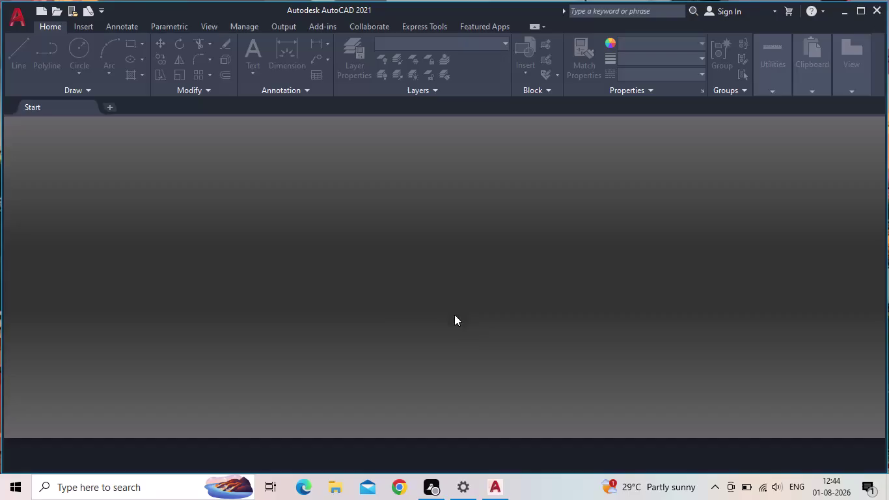
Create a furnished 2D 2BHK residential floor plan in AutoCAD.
Maximize AutoCAD 2021 and start a new blank drawing, Drawing1, from the Start tab.
click(860, 10)
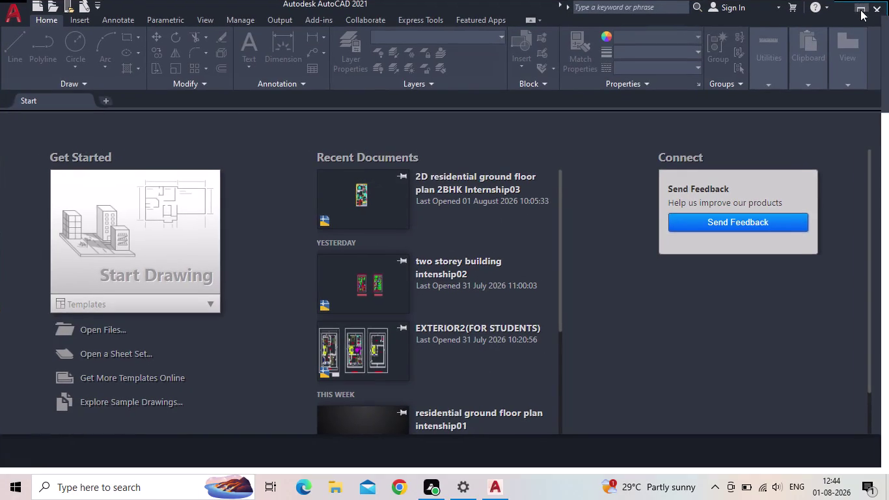
click(145, 238)
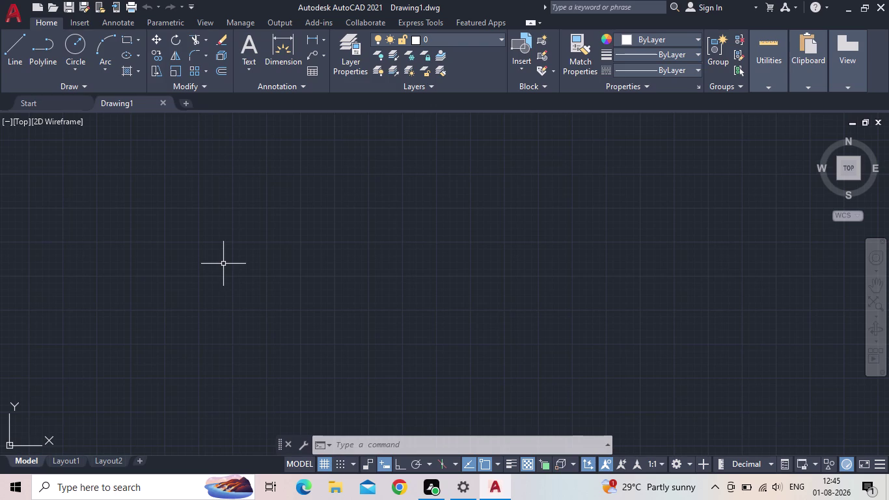
With UN, set Engineering length units at 0'-0.00" precision and confirm.
text(un)
key(Return)
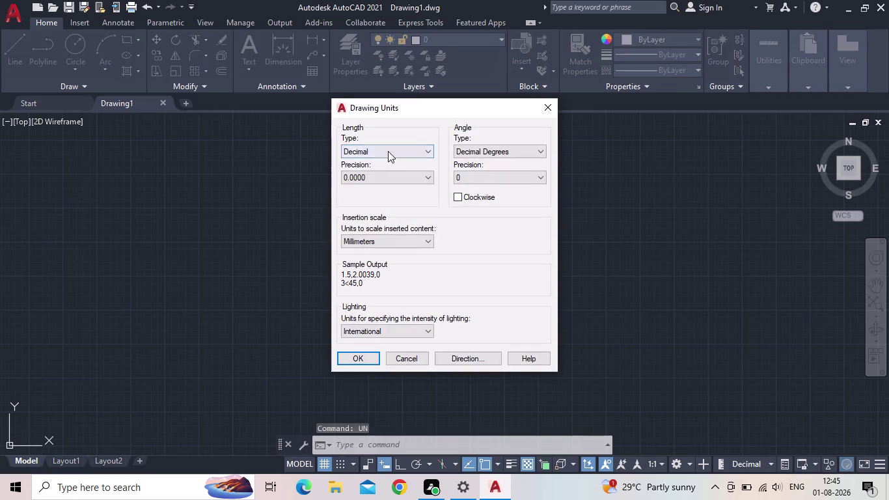
click(388, 151)
click(384, 179)
click(383, 179)
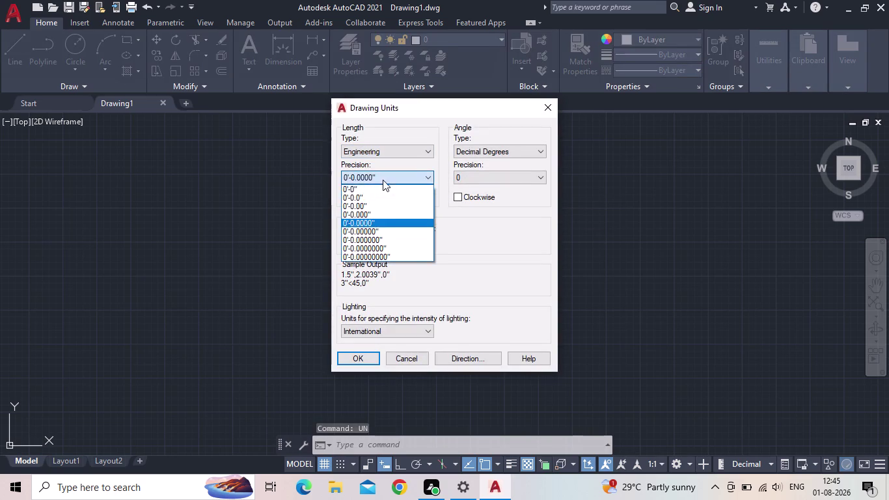
click(368, 205)
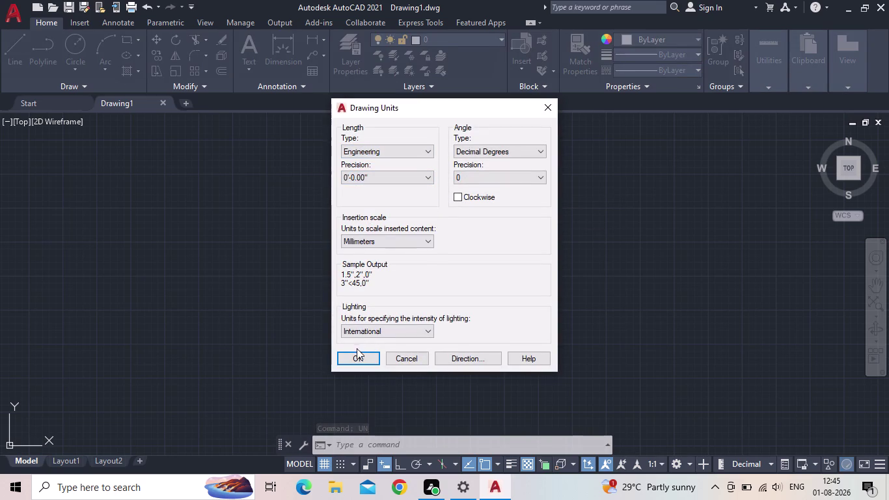
click(384, 246)
click(363, 262)
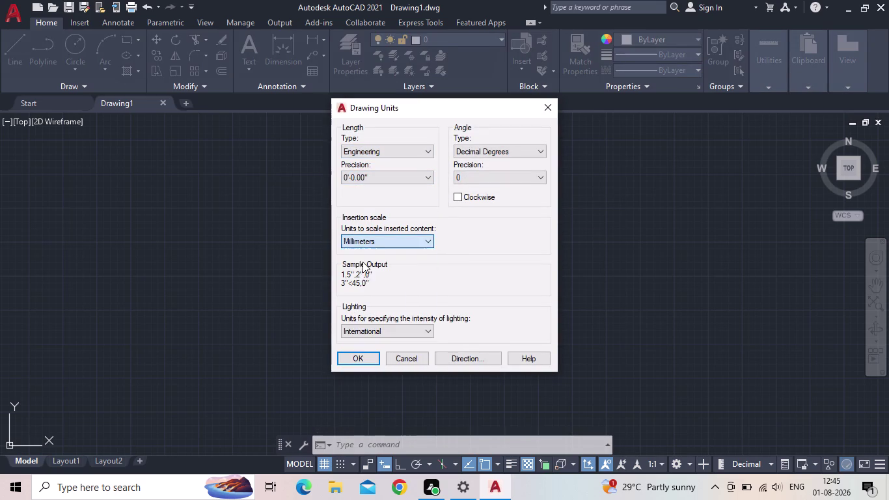
click(354, 359)
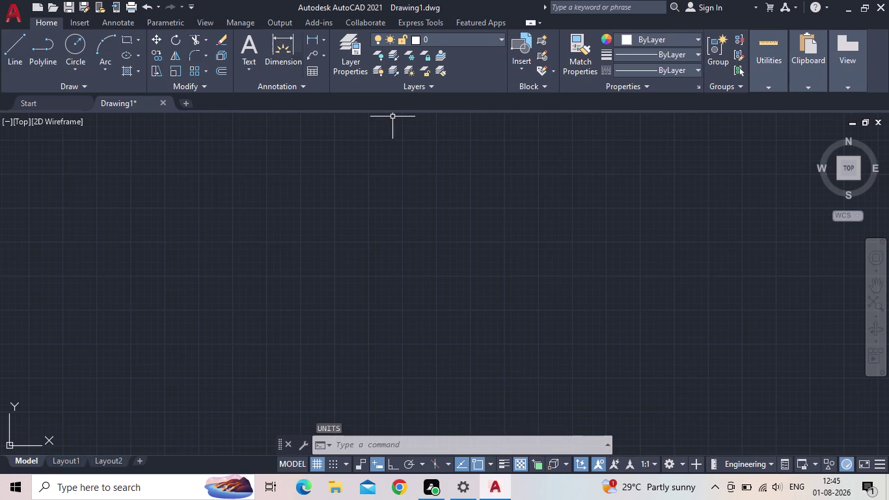
Give ISO-25 Engineering primary units at 0'-0.00" precision, then close the style manager.
key(d)
key(Return)
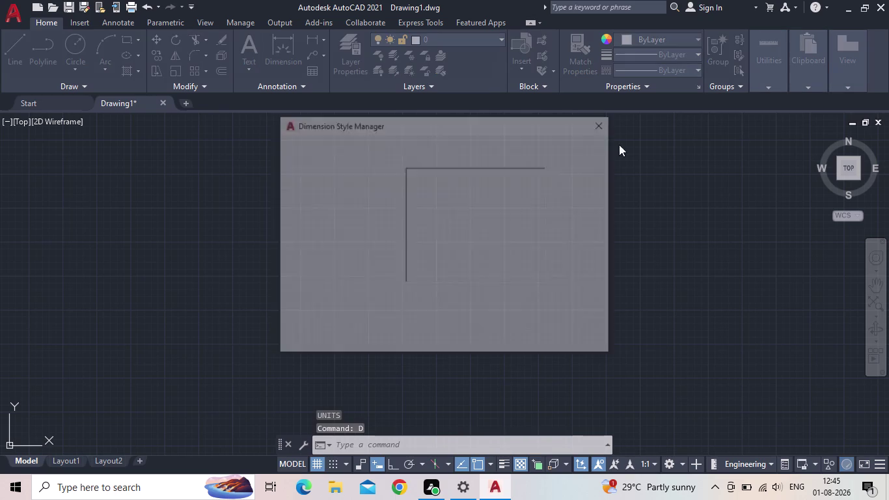
click(581, 218)
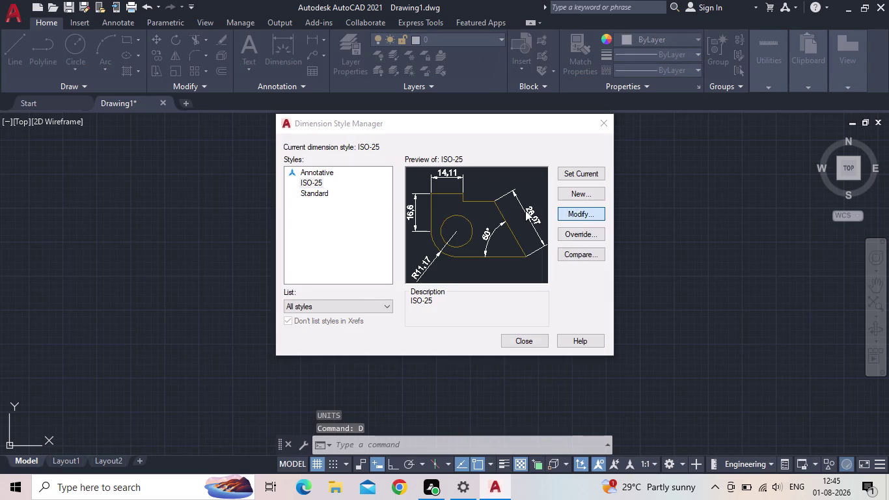
click(438, 98)
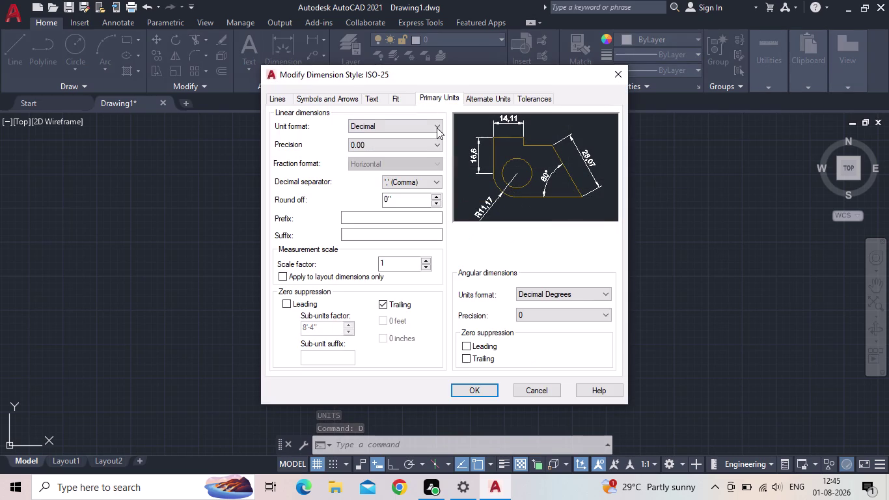
click(423, 125)
click(394, 152)
click(369, 142)
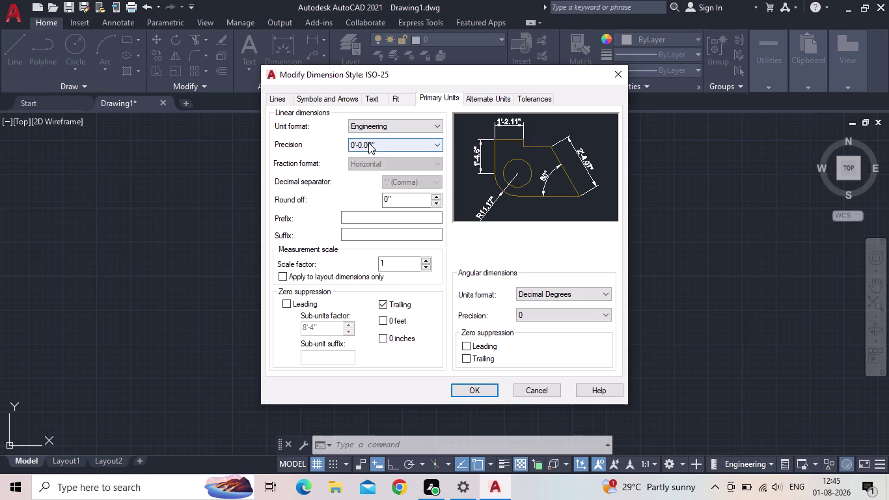
click(372, 173)
click(476, 387)
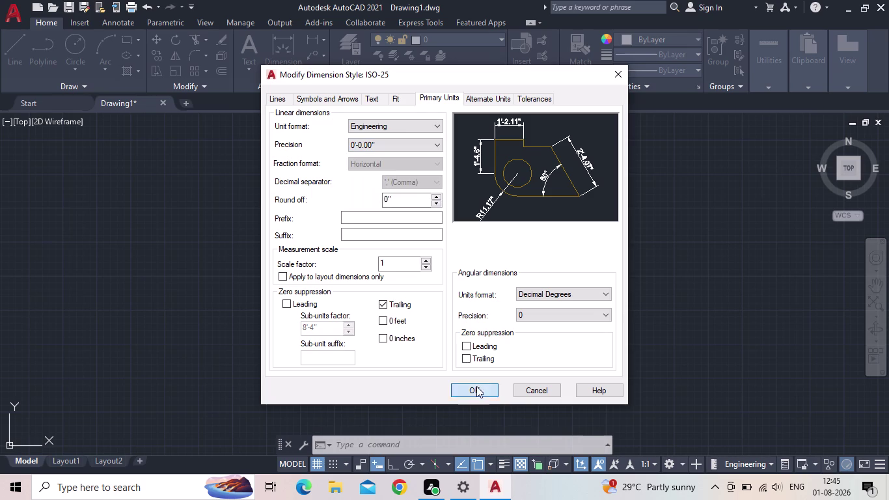
click(576, 173)
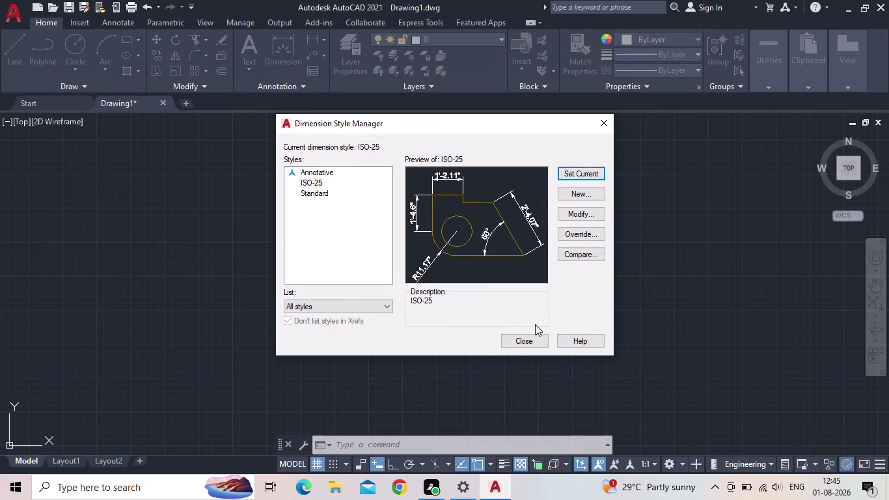
click(519, 347)
scroll(down, 3)
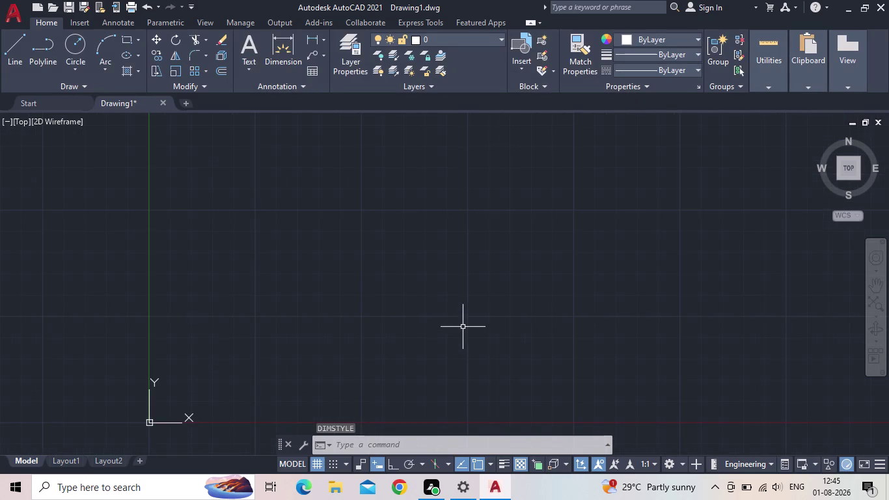
Pan the view and switch Ortho mode on from the status bar.
middle_drag(460, 326, 430, 333)
middle_drag(434, 305, 395, 322)
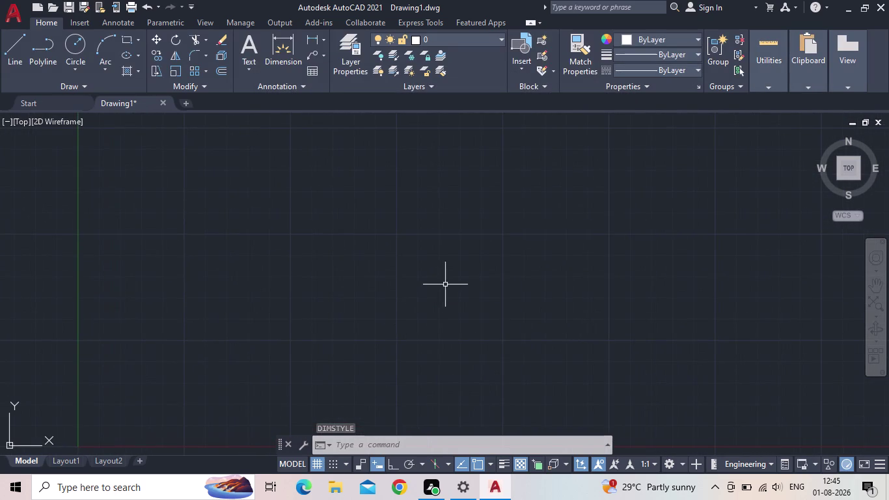
click(389, 464)
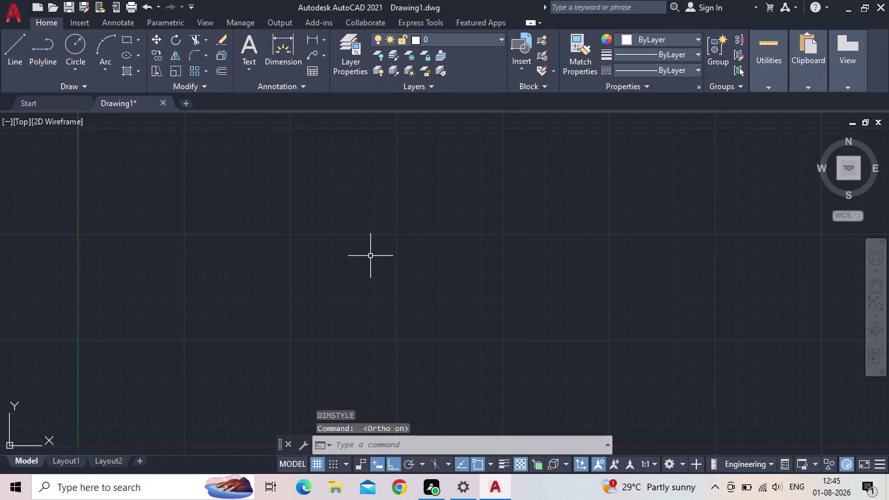
scroll(down, 3)
middle_drag(373, 242, 262, 285)
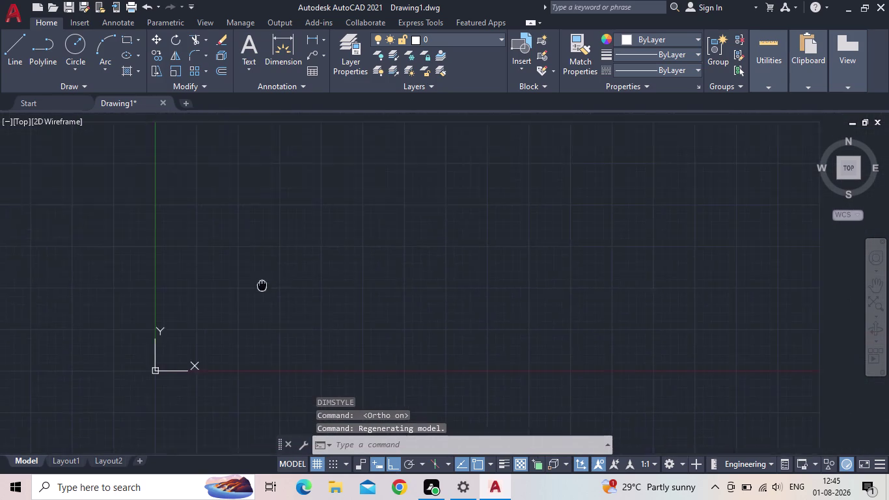
middle_drag(263, 286, 207, 286)
middle_drag(355, 227, 350, 239)
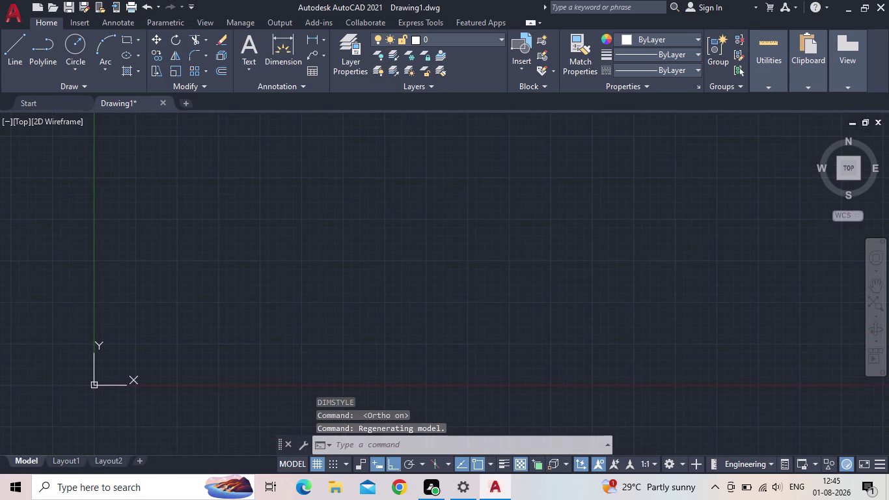
click(18, 20)
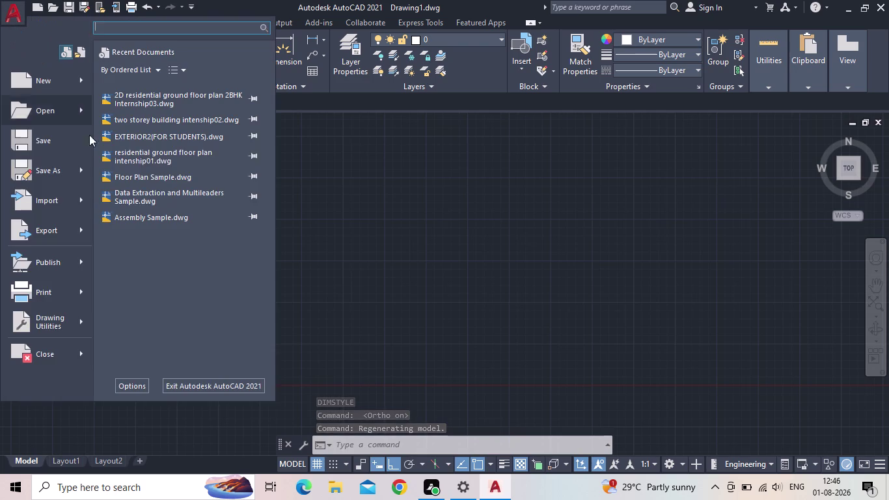
Save As into the INTENSHIP CAD DESK folder, selecting the existing file name.
click(74, 175)
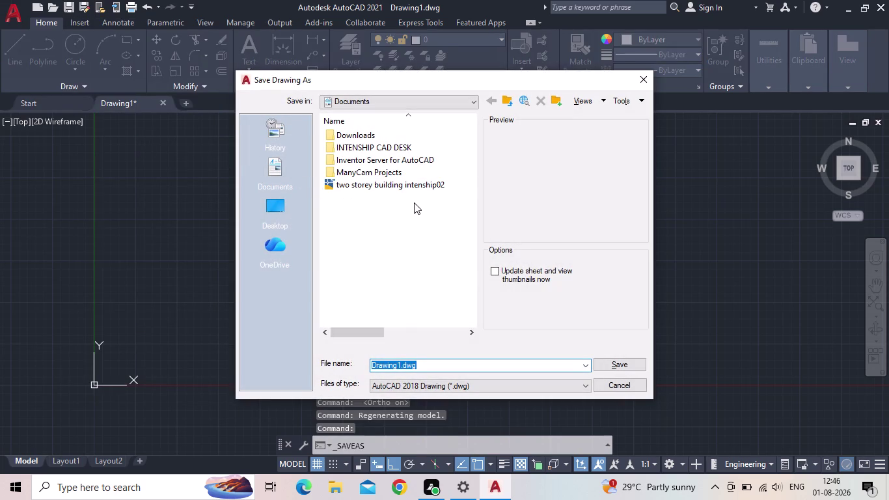
double_click(379, 148)
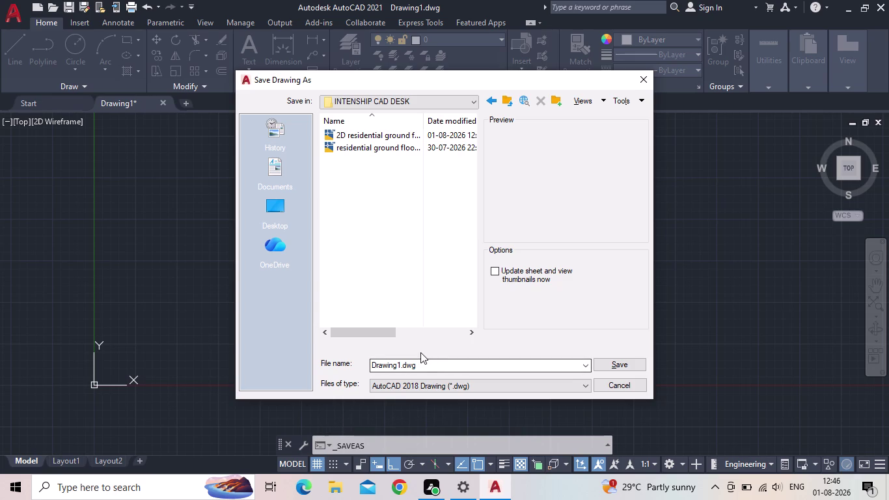
click(435, 367)
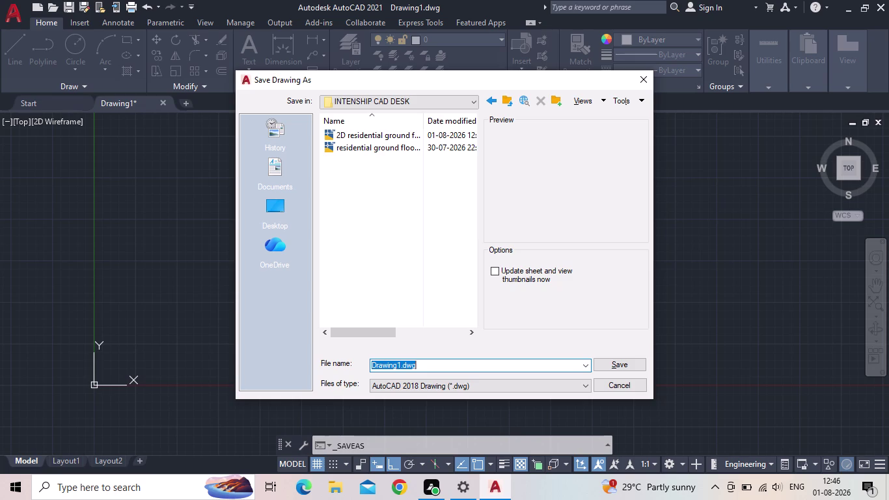
Name the file 25'x35' 2bhk house floor plan internship 04 and save it.
text(25')
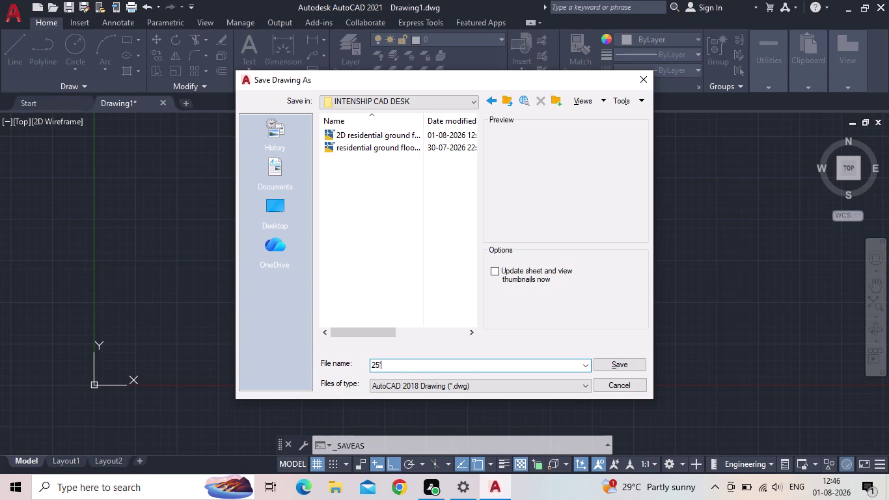
text(x35)
key(apostrophe)
key(space)
text(2b)
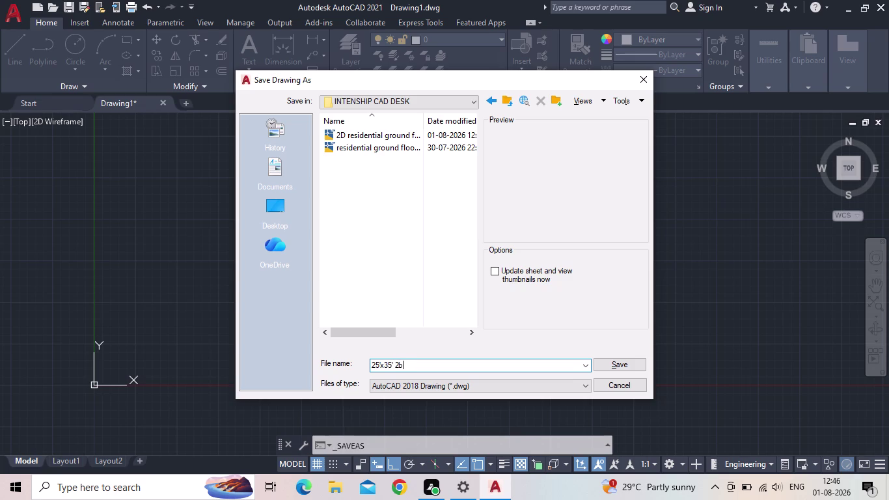
text(hk)
key(space)
text(hoi)
key(BackSpace)
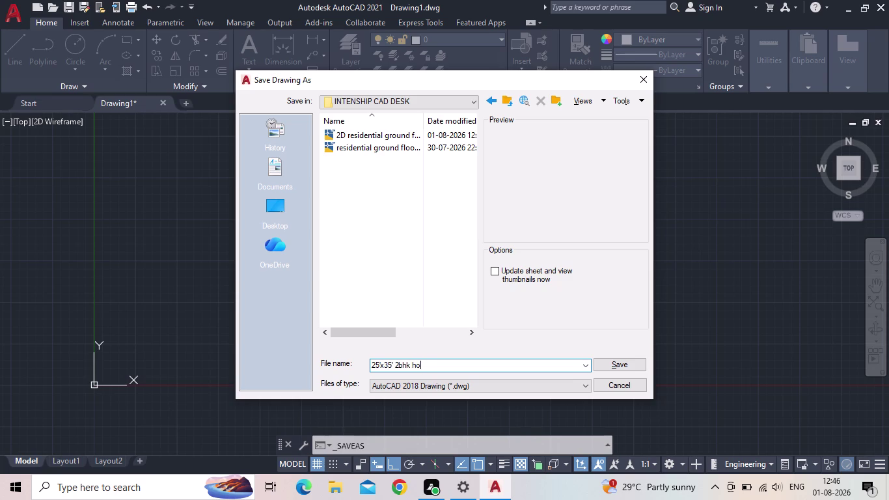
text(use fl)
text(oor pl)
text(an in)
text(ternshi)
text(p)
key(space)
text(04)
click(631, 360)
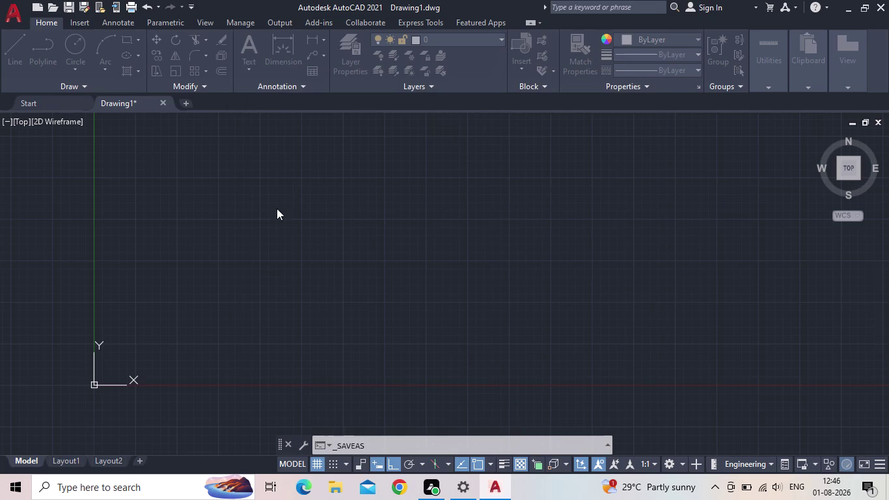
middle_drag(419, 223, 365, 240)
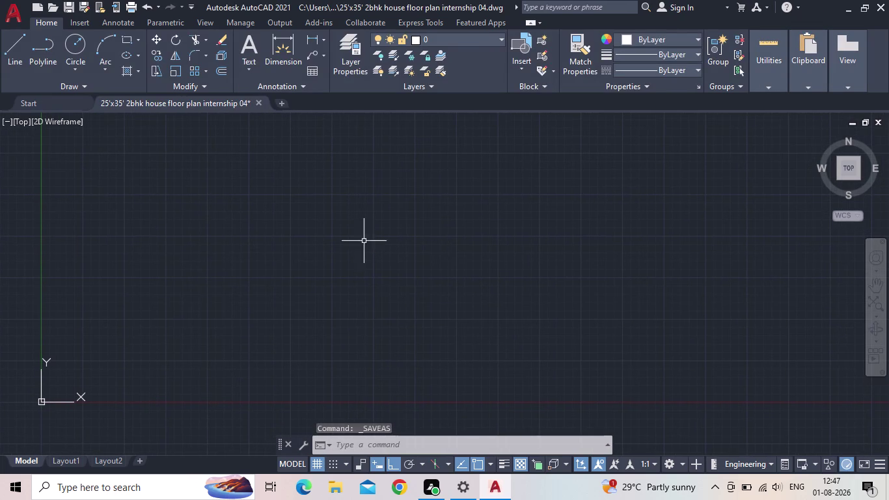
Place a vertical construction line with XL and the Vertical option.
scroll(down, 3)
middle_drag(326, 245, 318, 268)
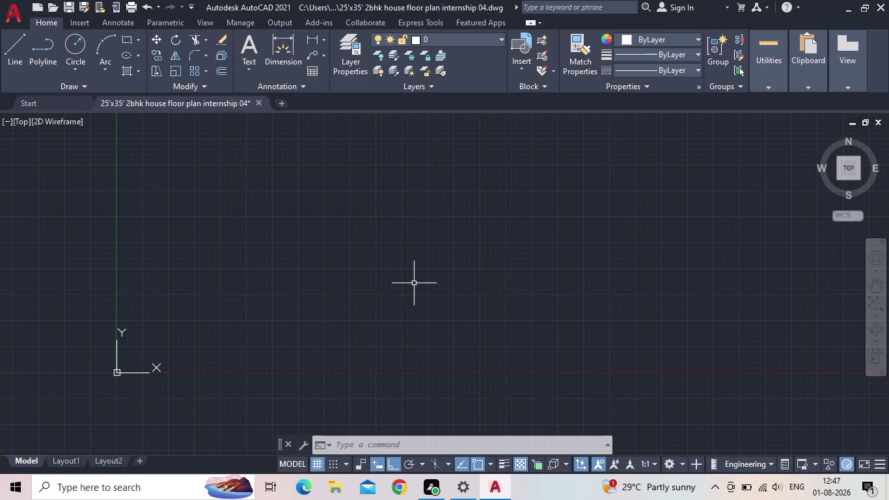
key(x)
key(l)
key(Return)
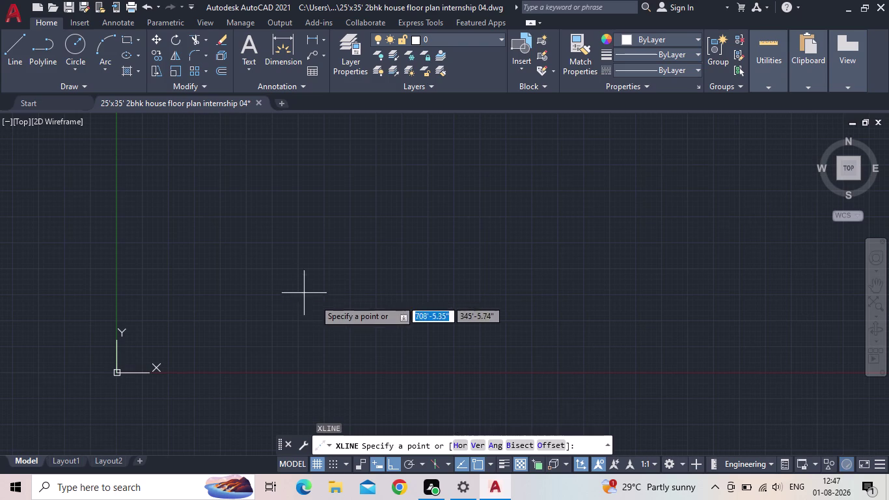
click(473, 444)
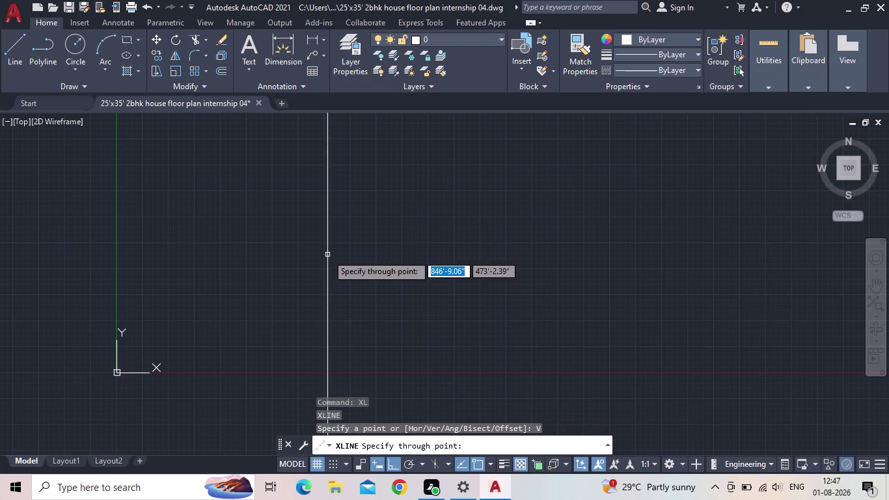
click(321, 246)
Pan and zoom around the new line, then end the construction line command.
middle_drag(373, 254, 299, 271)
scroll(down, 3)
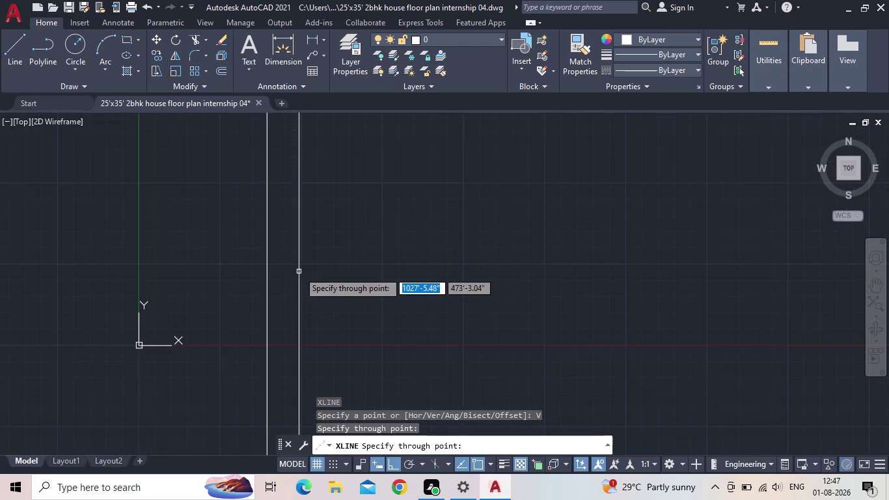
scroll(up, 3)
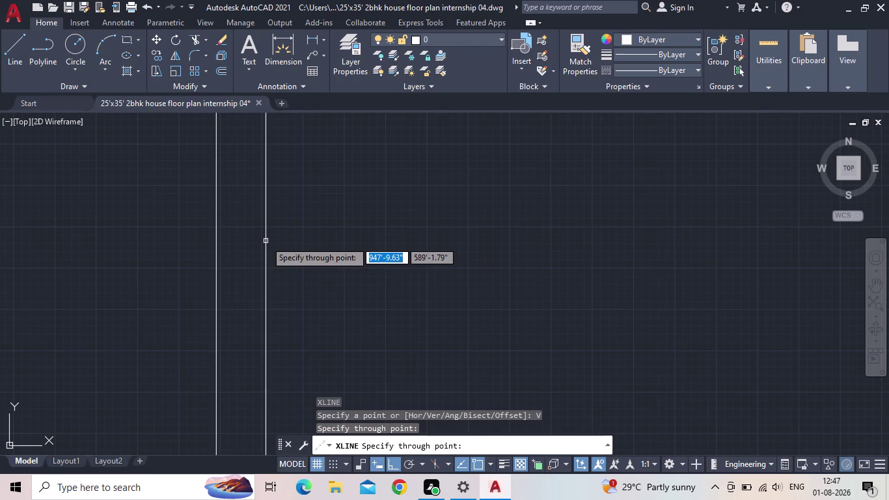
middle_drag(270, 249, 286, 270)
scroll(down, 3)
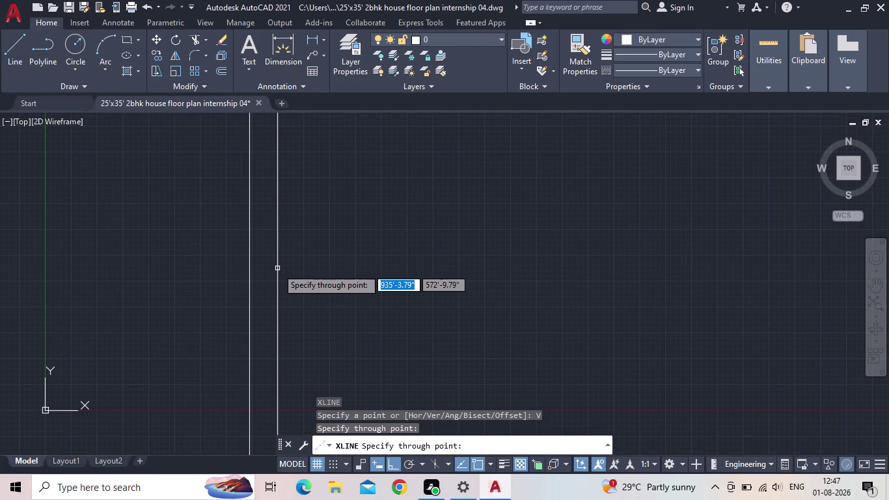
key(Escape)
scroll(up, 3)
middle_drag(241, 217, 239, 245)
scroll(up, 3)
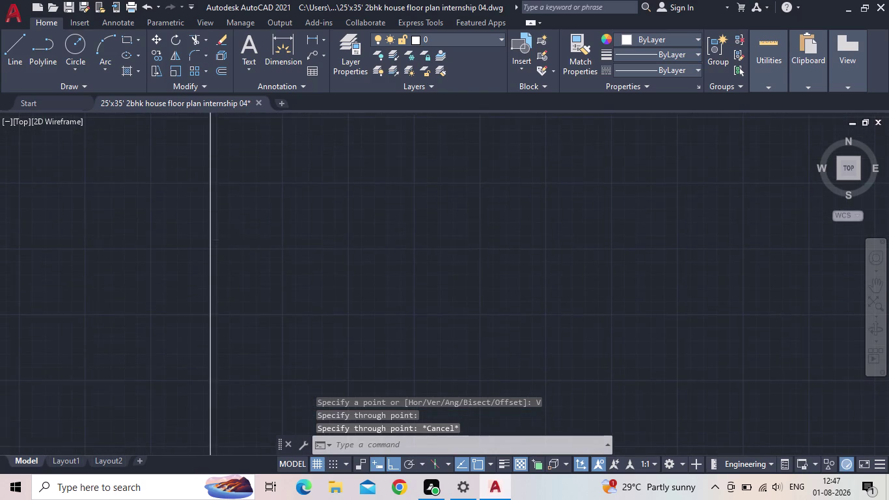
scroll(up, 3)
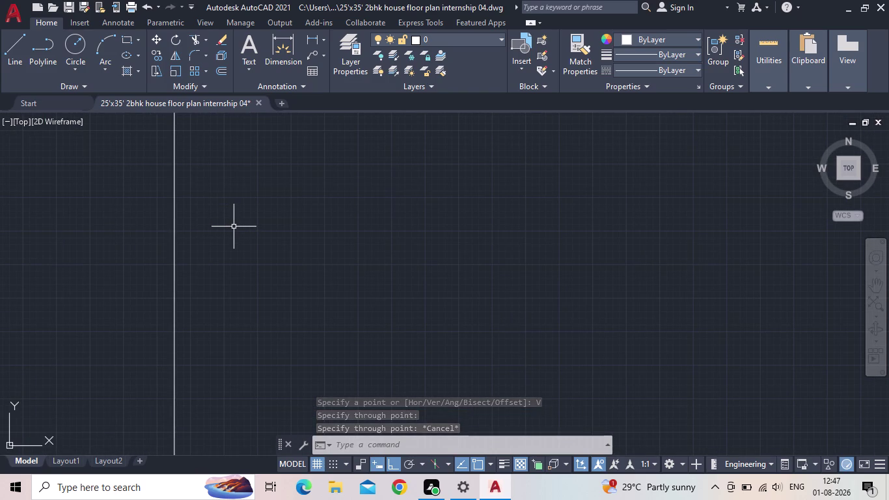
scroll(down, 3)
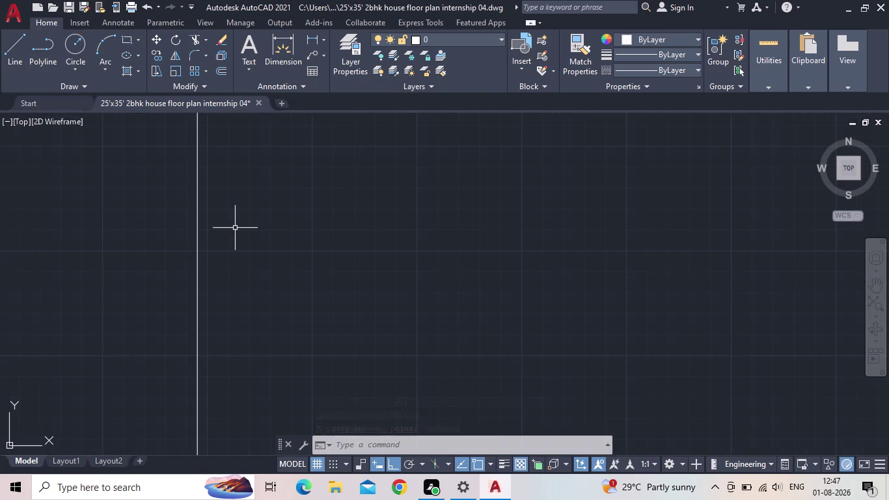
Offset the vertical construction line 9" to the right.
key(o)
key(Return)
text(9)
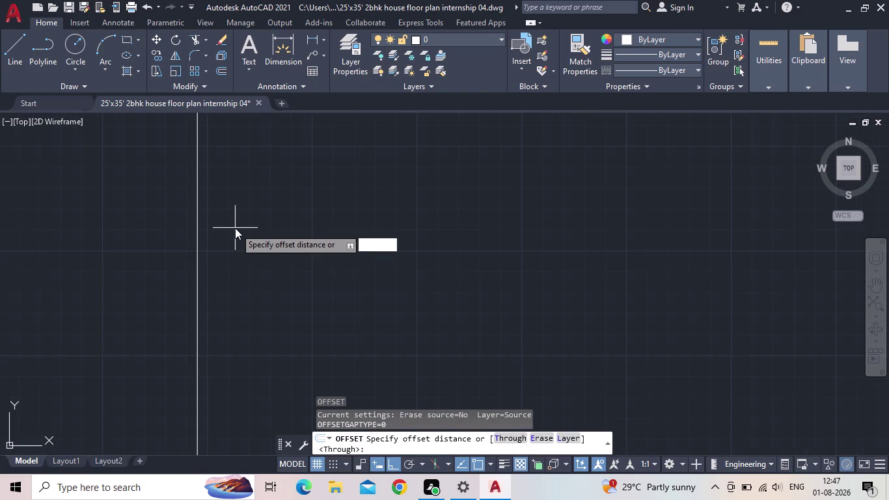
text(")
key(Return)
drag(197, 219, 203, 221)
click(259, 220)
scroll(up, 3)
scroll(up, 3)
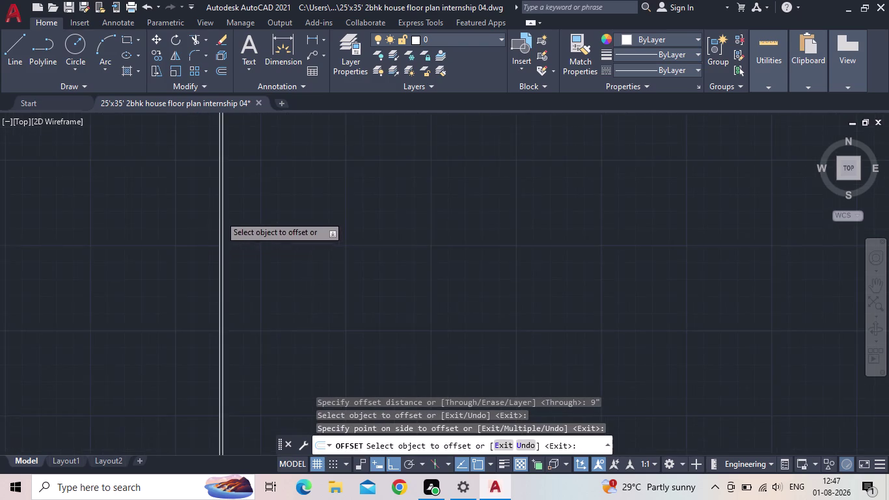
scroll(up, 3)
key(Escape)
Place a horizontal construction line with XL and the H option.
middle_drag(262, 202, 243, 211)
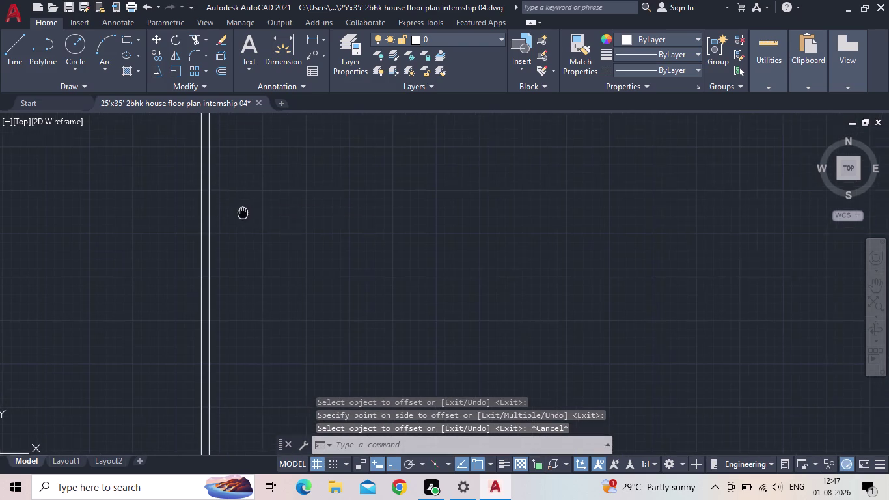
middle_drag(243, 211, 213, 218)
scroll(down, 3)
middle_drag(214, 235, 153, 230)
text(x)
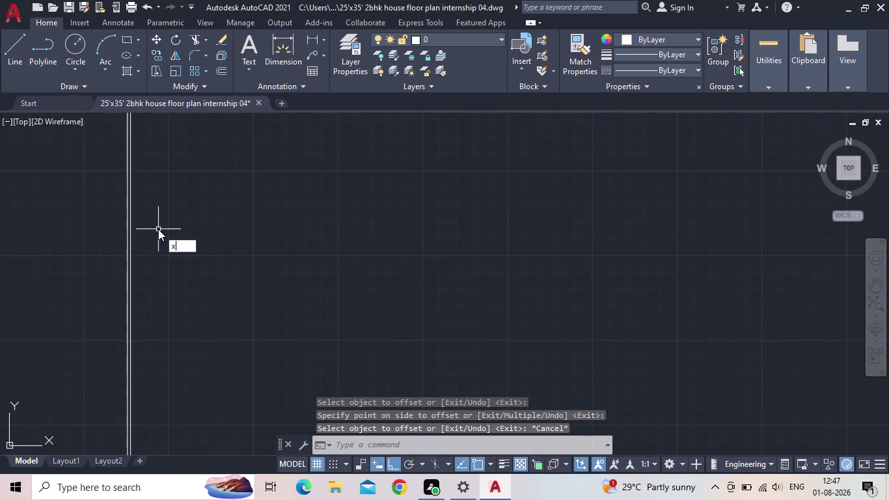
text(l)
key(Return)
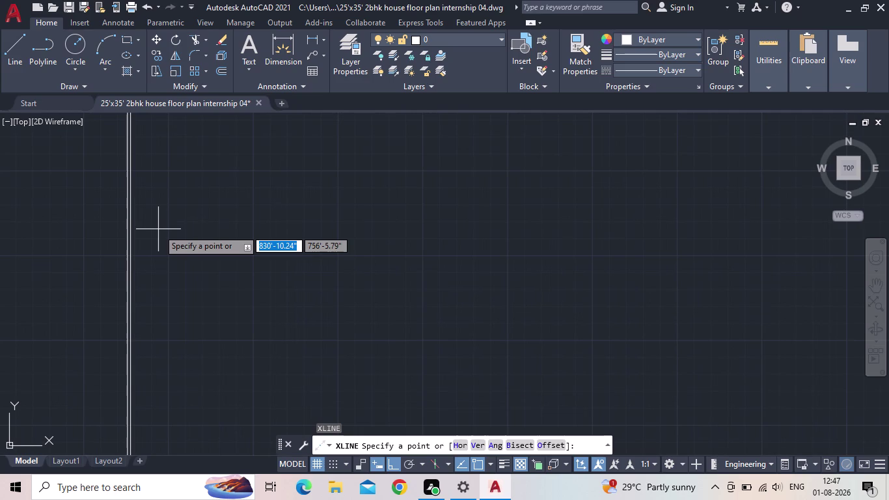
text(h)
key(space)
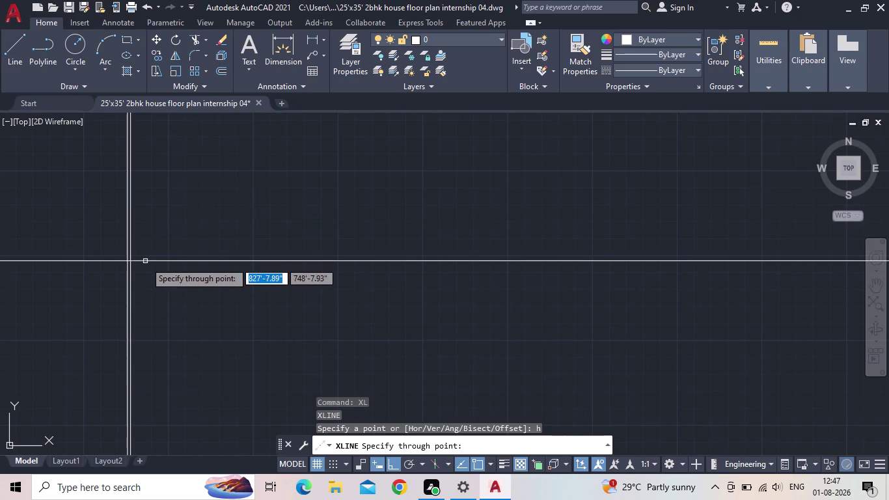
click(160, 343)
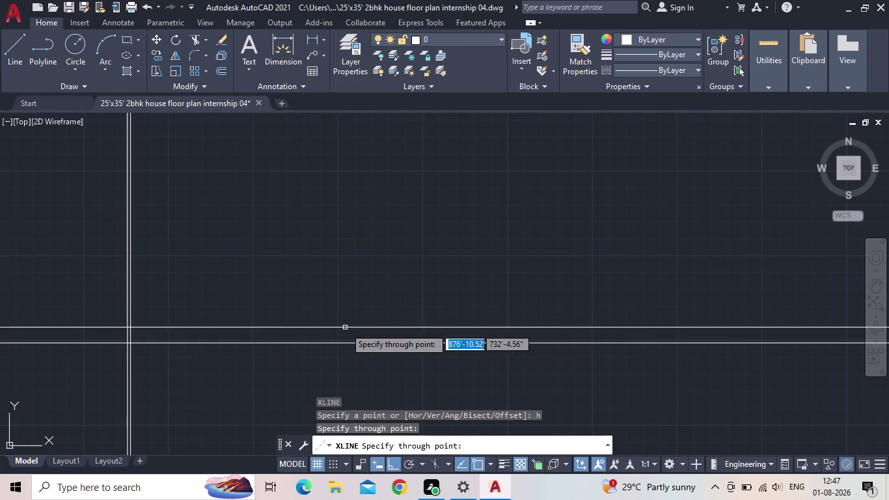
key(Escape)
Offset the horizontal construction line 9" to form its double line.
key(o)
key(Return)
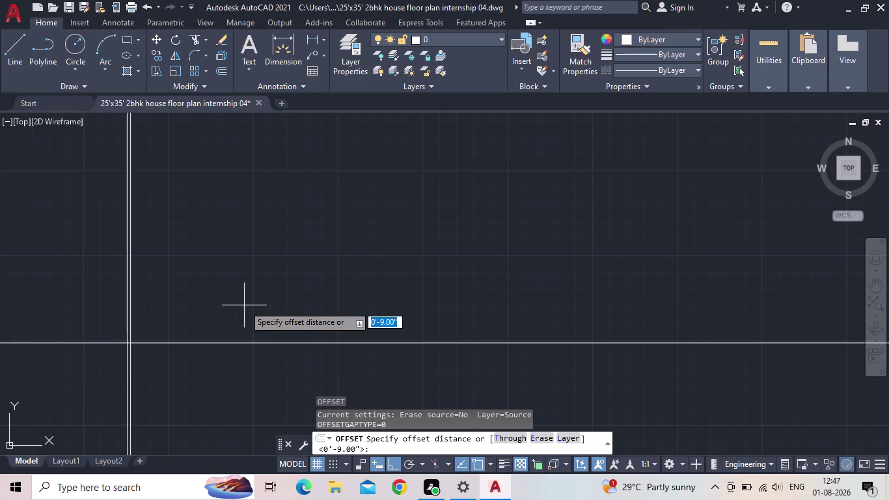
key(9)
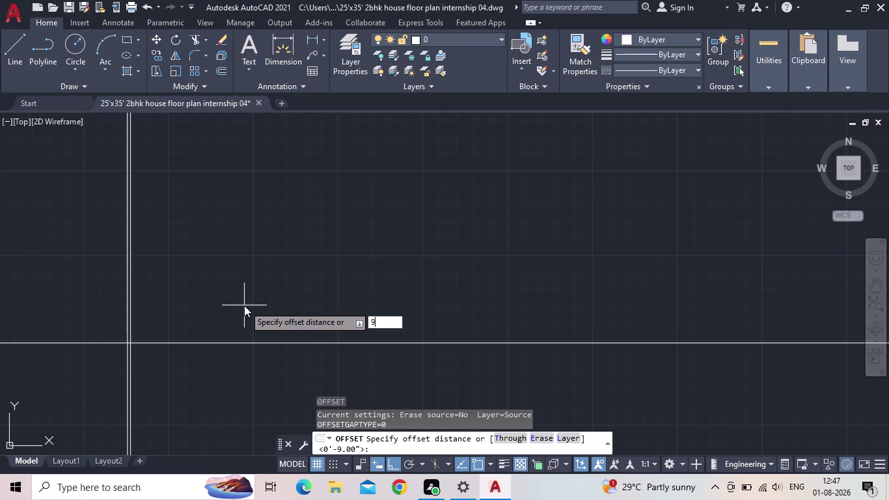
key(shift+quotedbl)
key(Return)
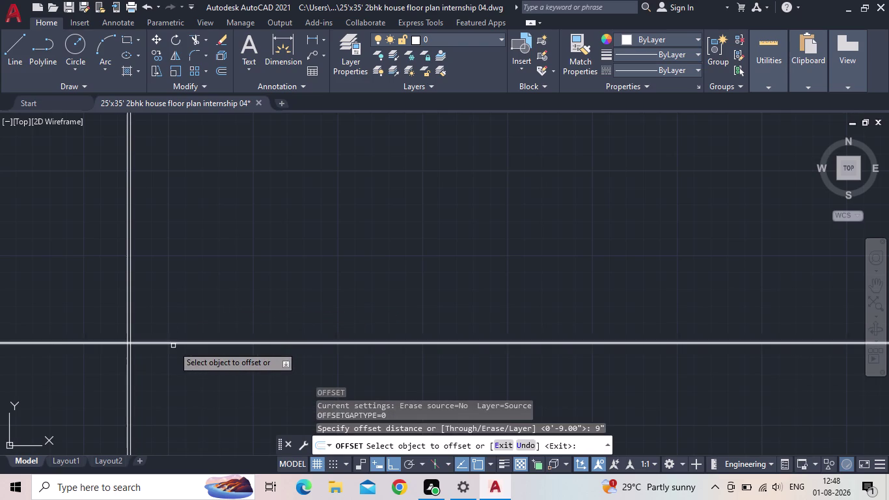
click(175, 343)
click(194, 292)
key(Escape)
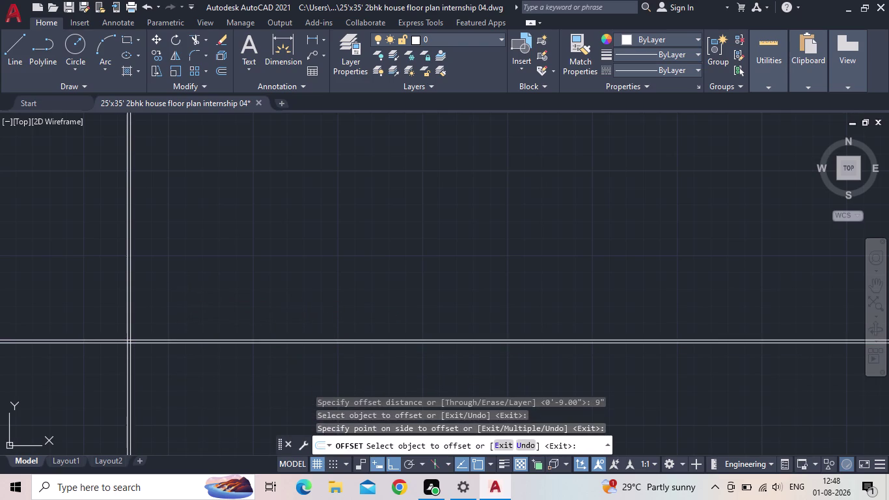
Start the TRIM command to clean up the corner.
key(t)
text(r)
key(space)
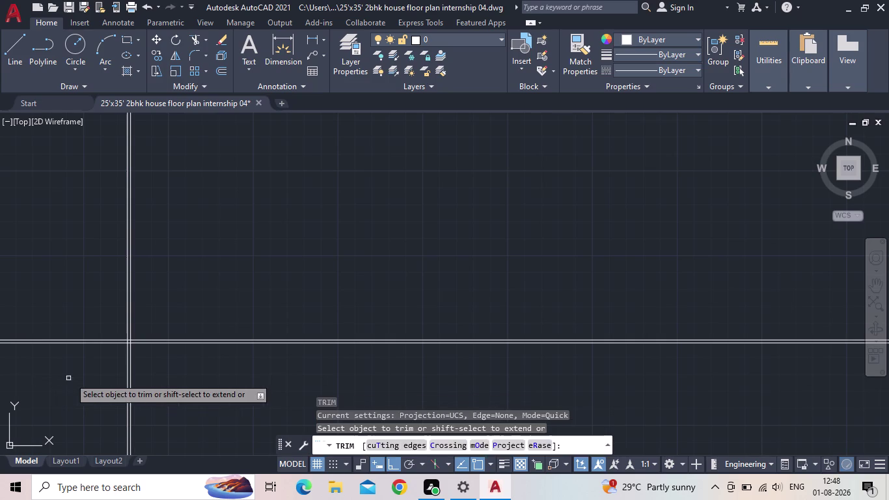
Fence-trim the overhanging line ends so the double lines meet in a clean corner.
click(76, 376)
click(69, 316)
click(101, 362)
click(178, 379)
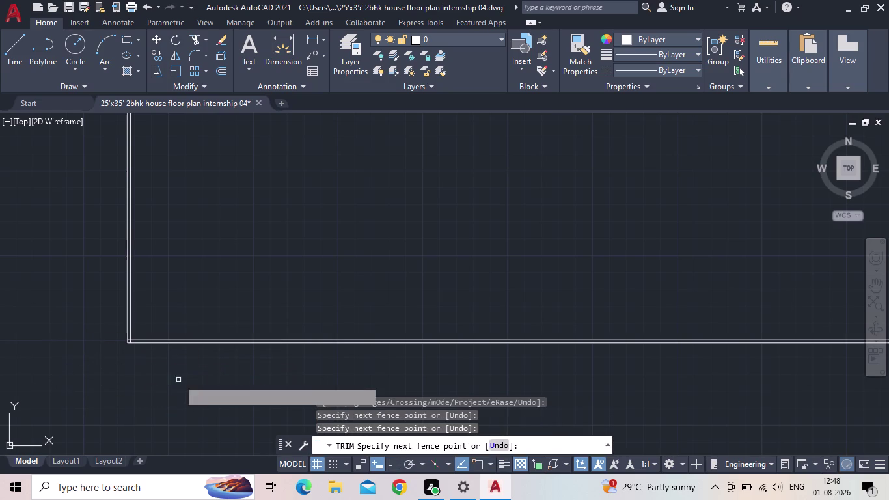
scroll(down, 3)
key(Escape)
Pan and zoom to review the trimmed corner, then start OFFSET again.
middle_drag(164, 387, 115, 405)
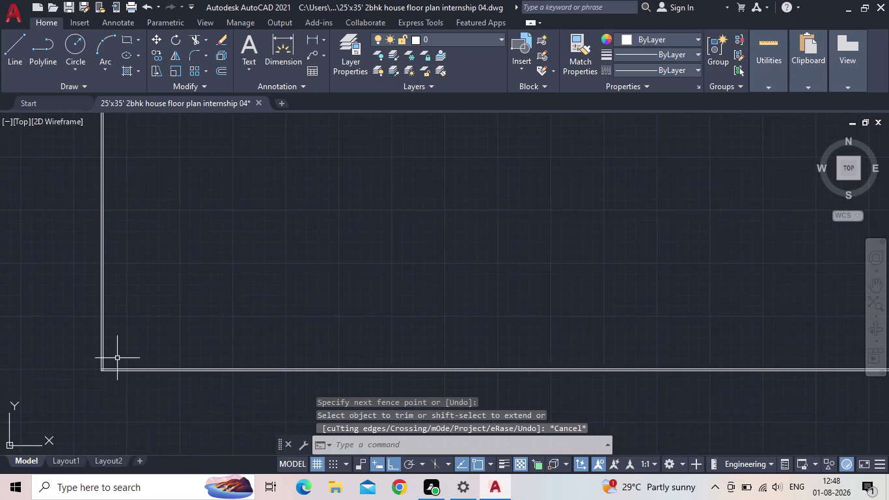
scroll(up, 3)
scroll(up, 3)
scroll(up, 3)
middle_drag(171, 346, 208, 265)
scroll(down, 3)
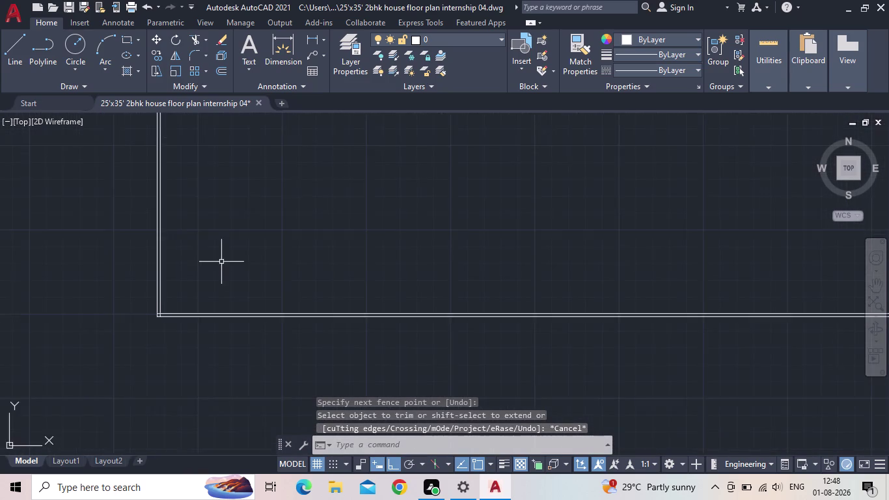
middle_drag(221, 262, 178, 309)
middle_drag(300, 294, 321, 323)
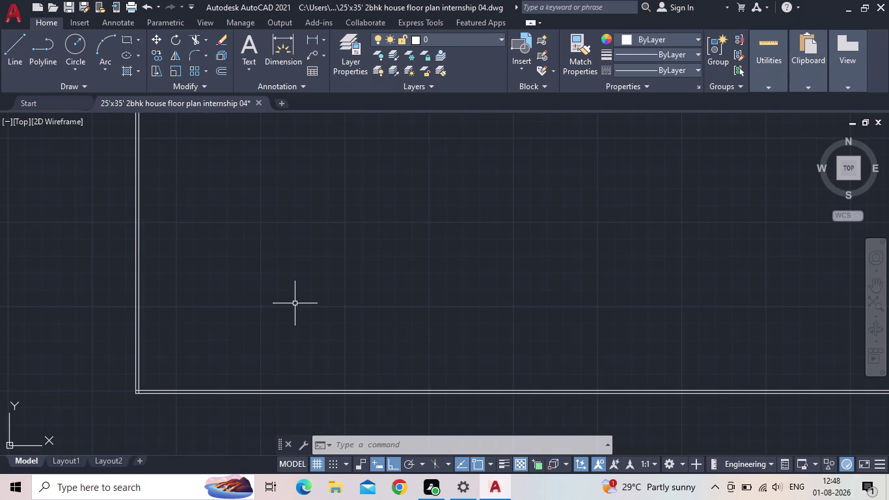
middle_drag(293, 302, 236, 353)
scroll(up, 3)
scroll(down, 3)
scroll(down, 3)
middle_drag(161, 256, 179, 381)
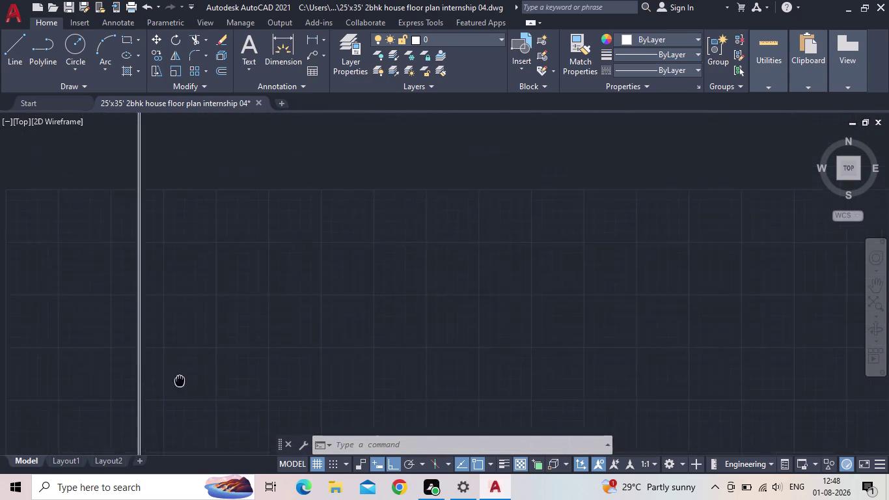
scroll(down, 3)
scroll(up, 3)
middle_drag(177, 314, 159, 207)
scroll(down, 3)
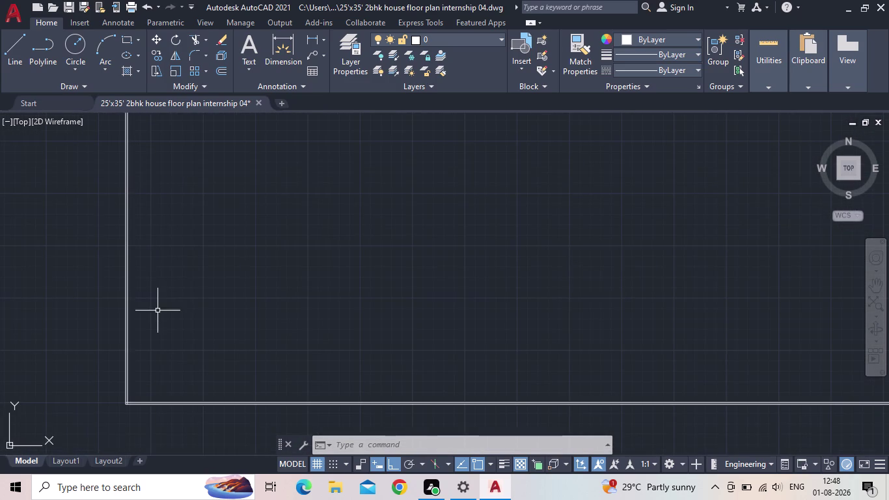
scroll(up, 3)
key(o)
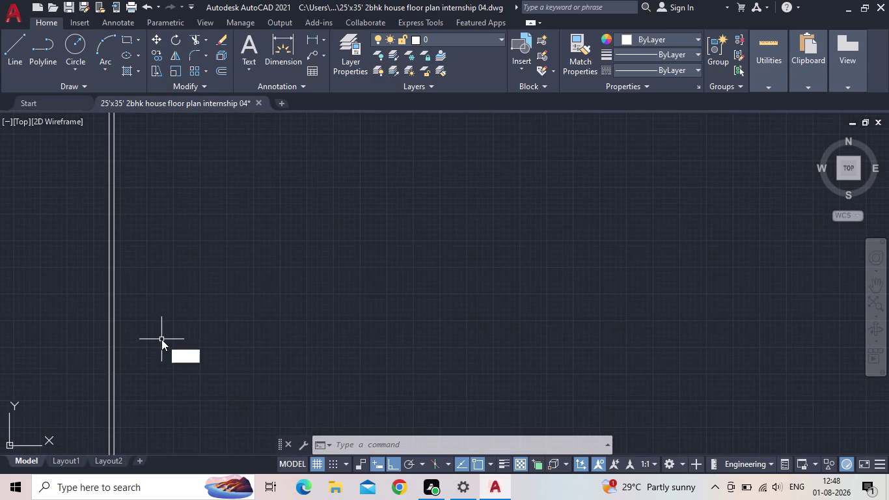
key(Return)
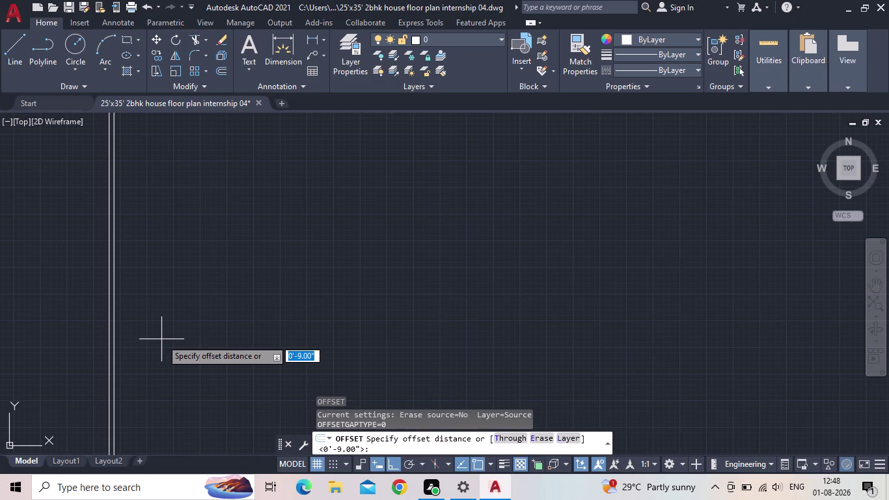
Offset the left wall line 25 feet to the right to form the right wall.
text(25)
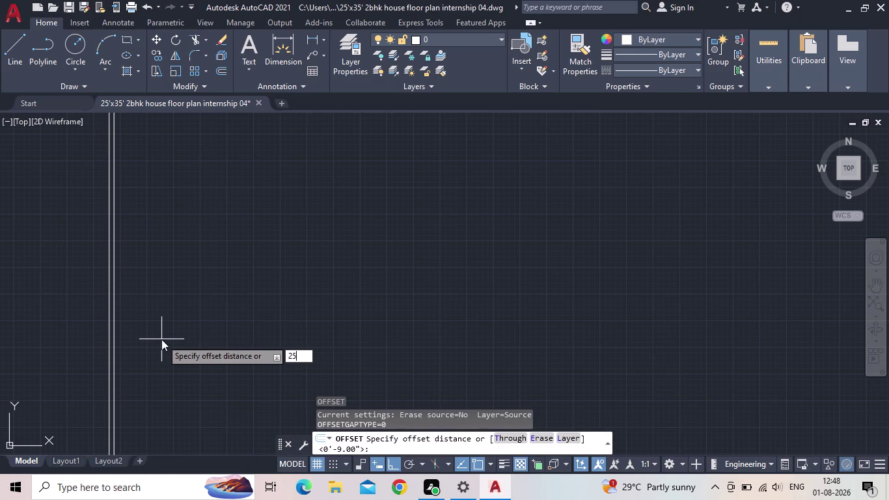
key(apostrophe)
key(Return)
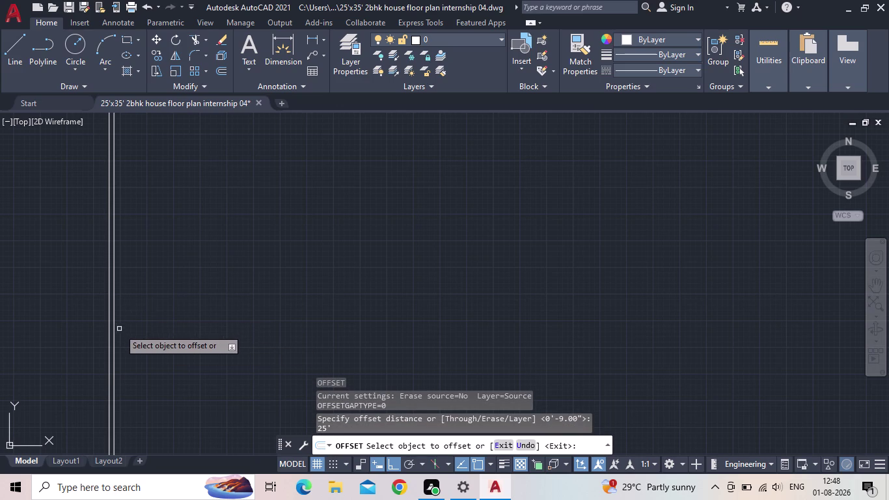
click(114, 331)
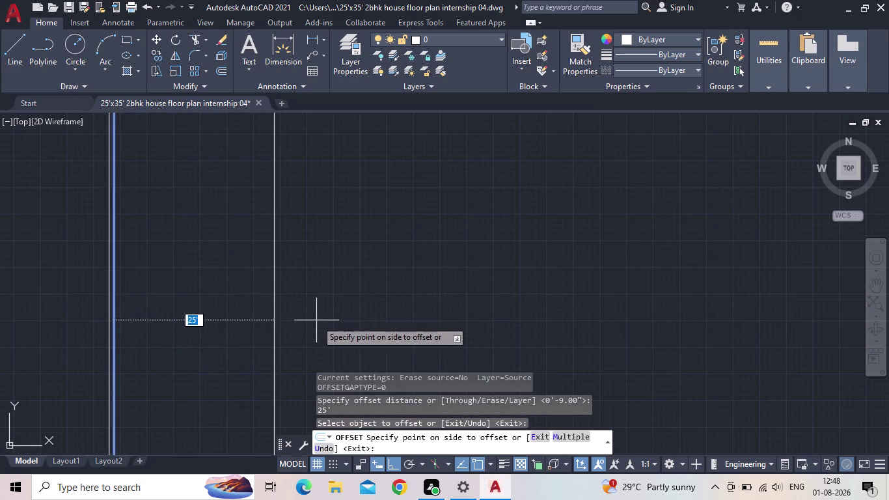
click(317, 320)
key(Escape)
Double the new right wall line with a parallel line 9 inches away.
key(o)
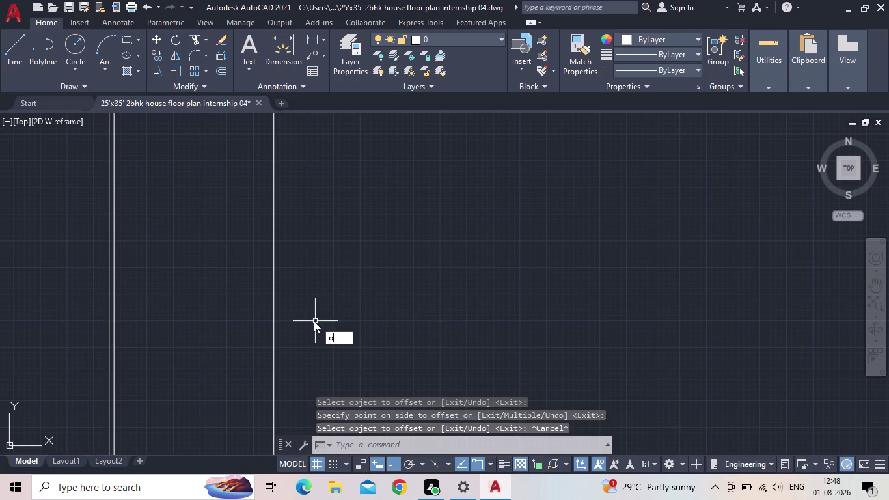
key(Return)
text(9)
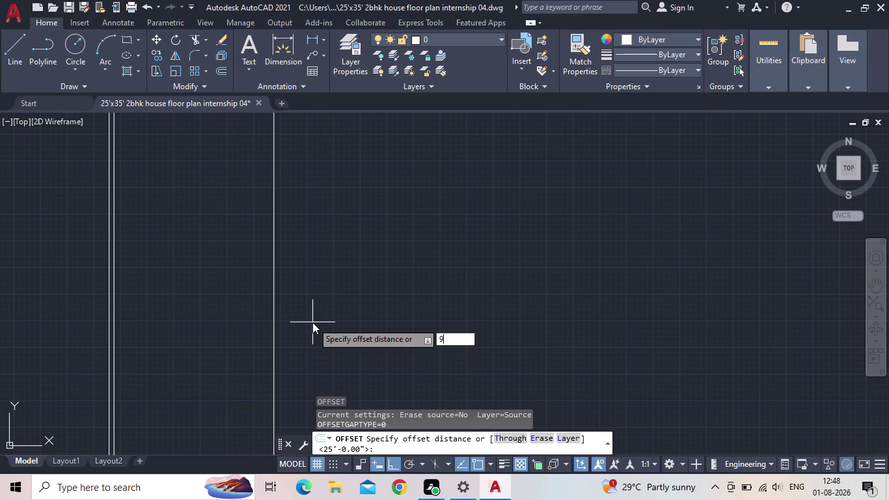
text(")
key(Return)
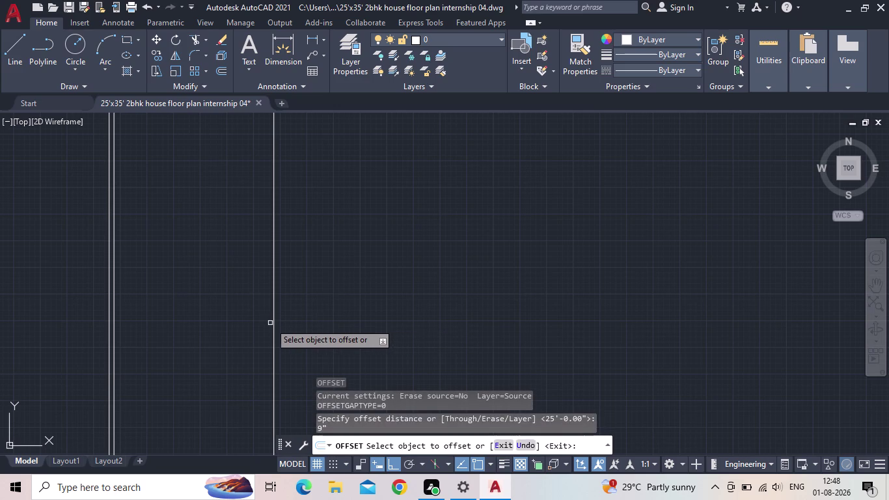
drag(274, 322, 280, 319)
click(313, 310)
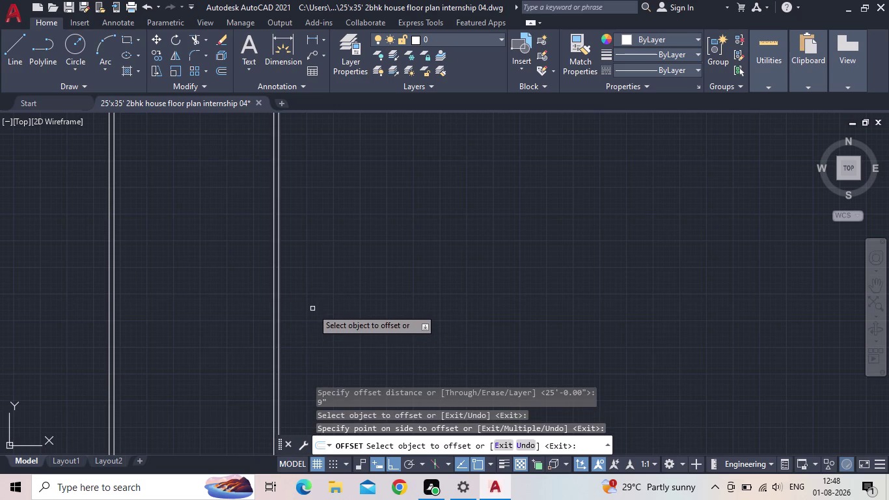
key(Escape)
scroll(down, 3)
scroll(down, 3)
middle_drag(305, 302, 317, 277)
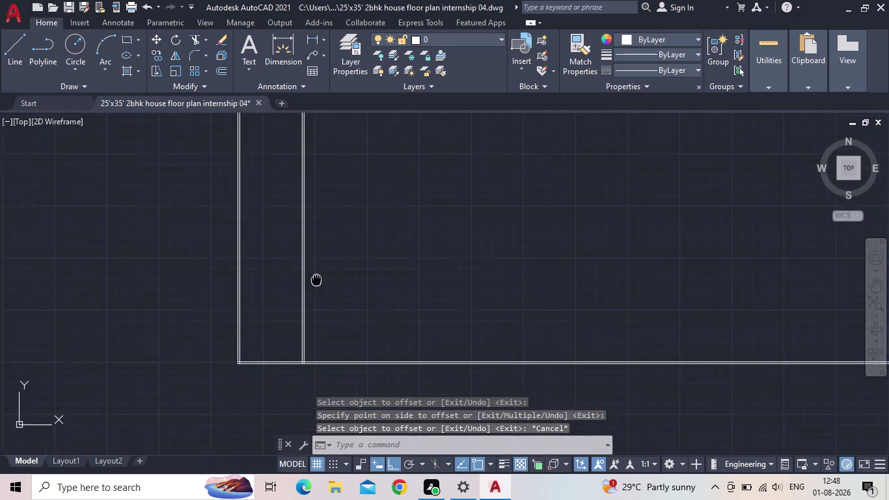
Offset the bottom wall line 35 feet upward to form the top wall.
middle_drag(317, 278, 318, 276)
scroll(up, 3)
middle_drag(288, 344, 253, 337)
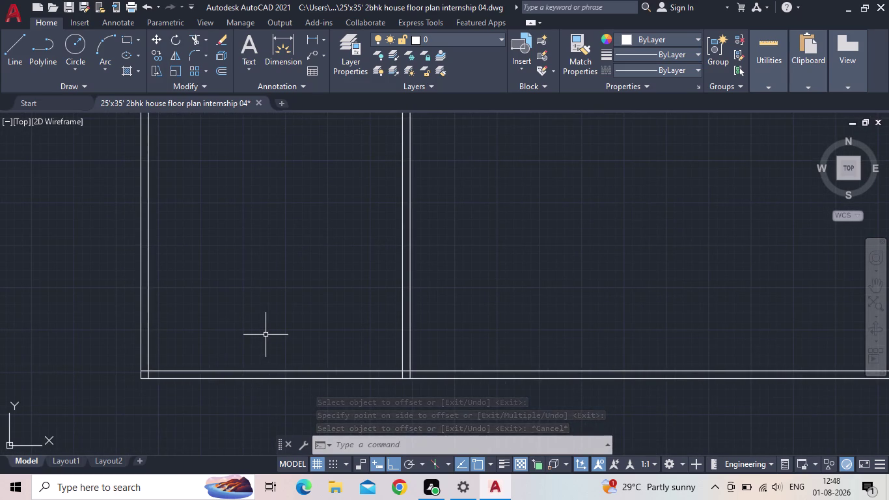
key(o)
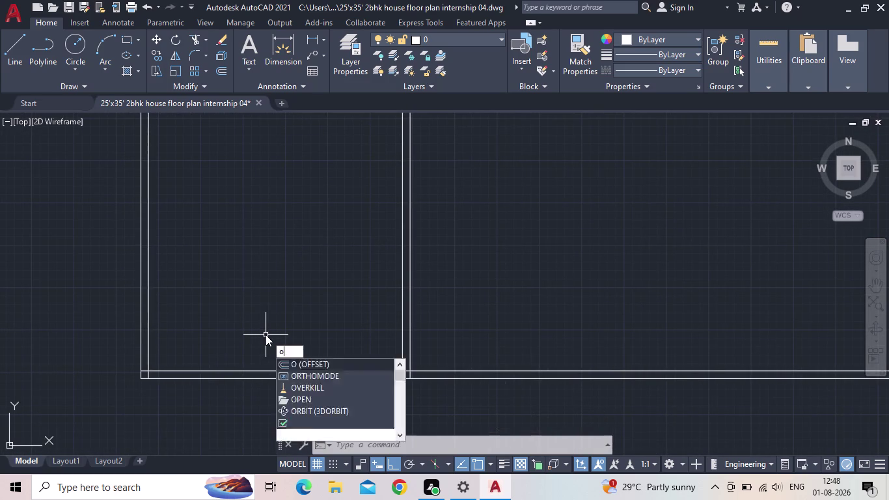
key(Return)
text(35)
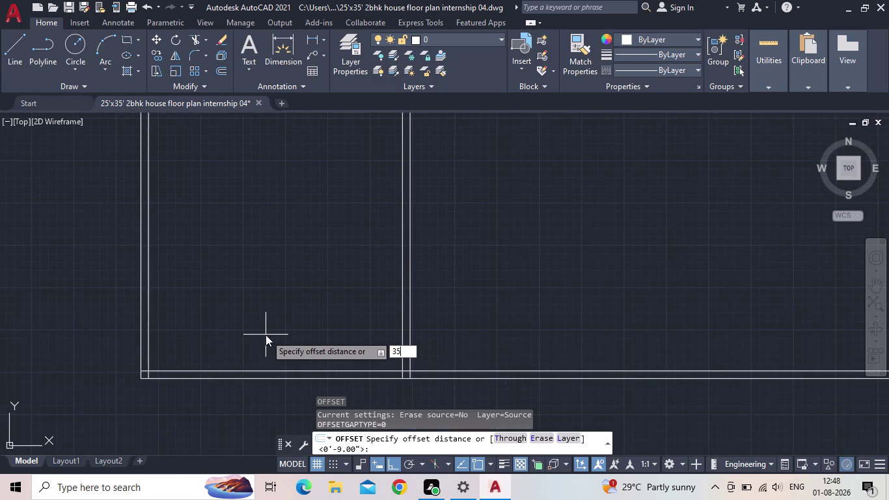
text(')
key(Return)
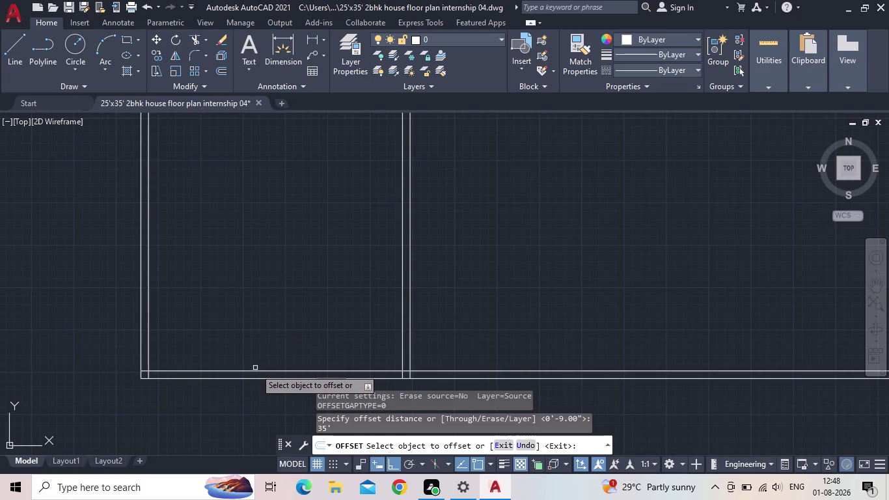
click(256, 370)
scroll(down, 3)
middle_drag(265, 218, 266, 219)
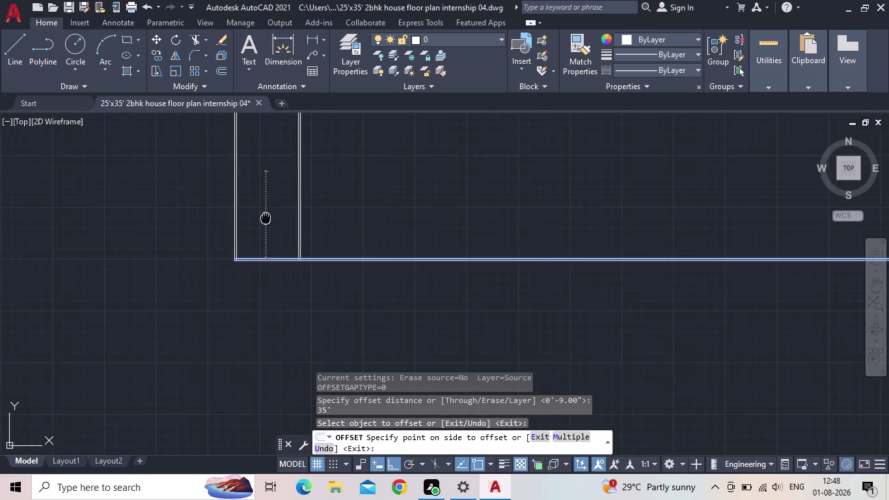
middle_drag(265, 218, 268, 274)
click(271, 245)
key(Escape)
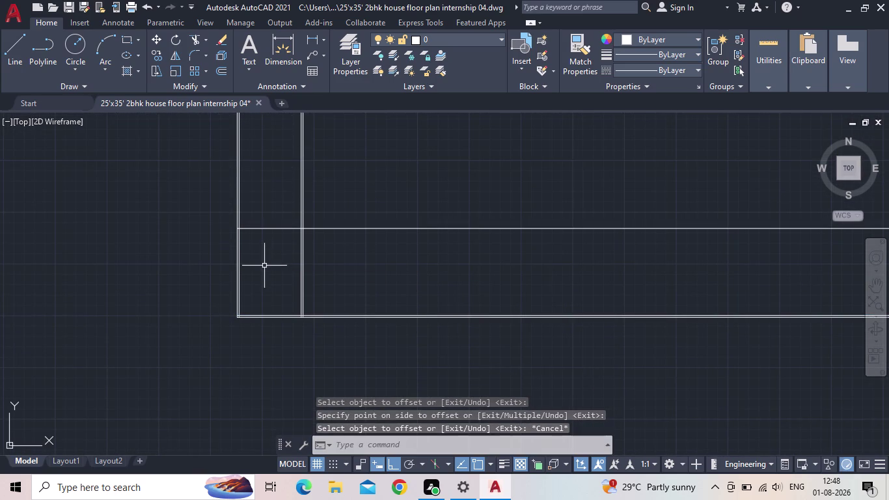
Add a parallel line 9 inches from the new top wall line.
key(o)
key(Return)
text(9)
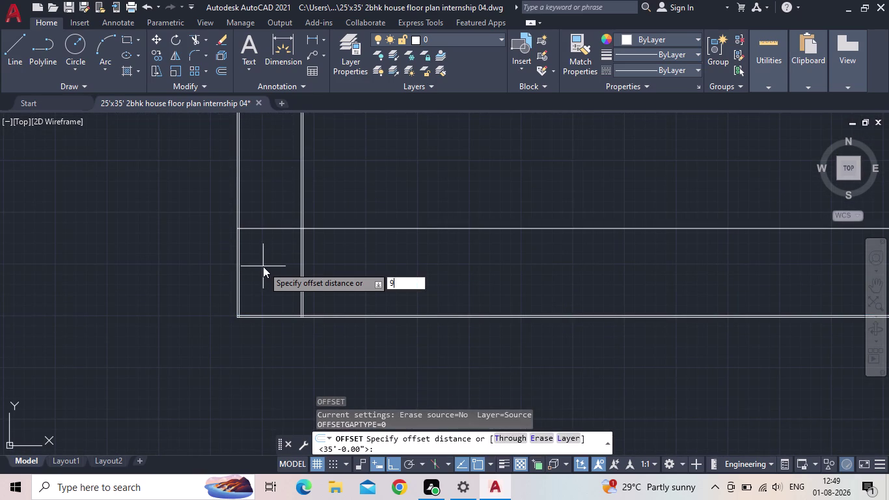
text(")
key(Return)
scroll(up, 3)
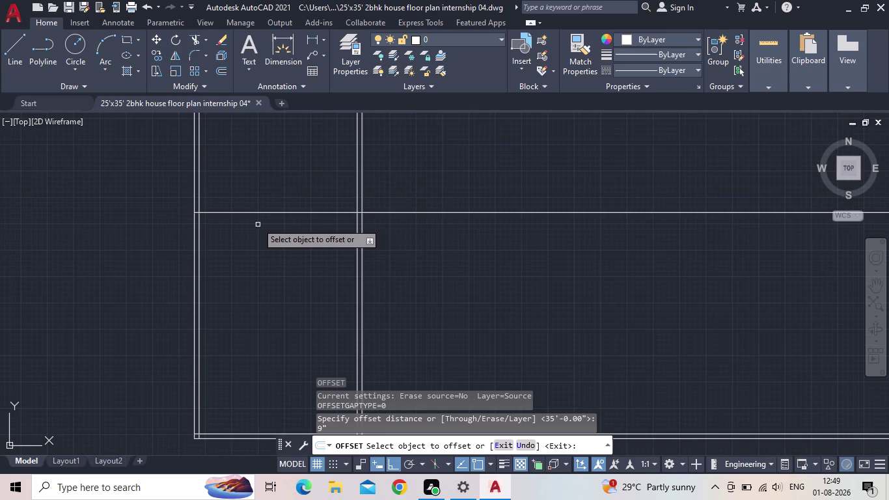
click(259, 212)
click(269, 189)
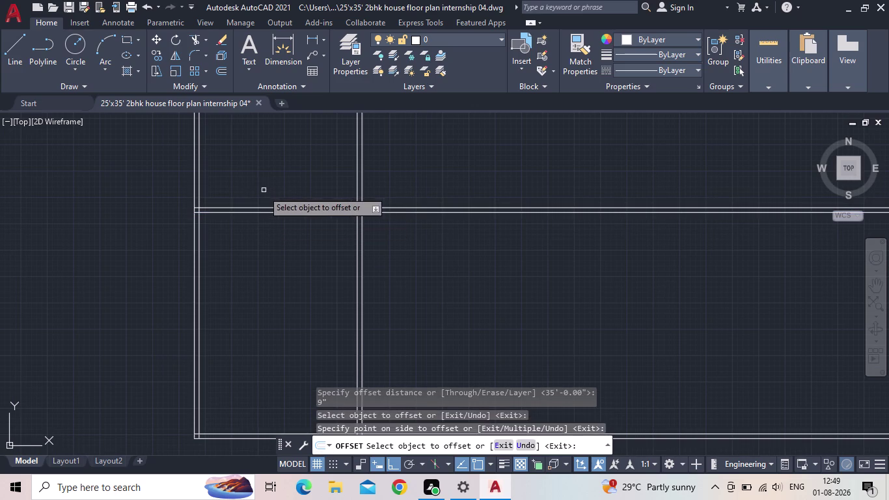
key(Escape)
scroll(down, 3)
middle_drag(255, 222, 257, 256)
scroll(up, 3)
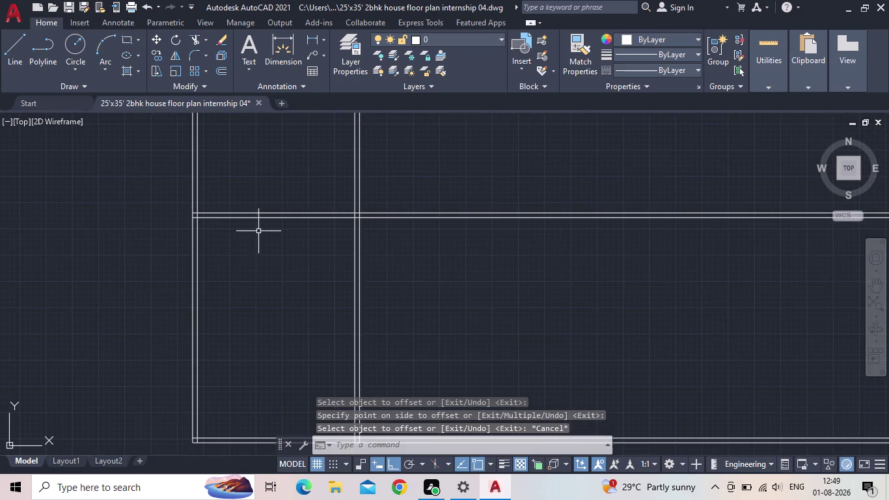
middle_drag(259, 237, 254, 294)
Trim the overshooting wall line ends at the corners using fence lines.
key(t)
key(r)
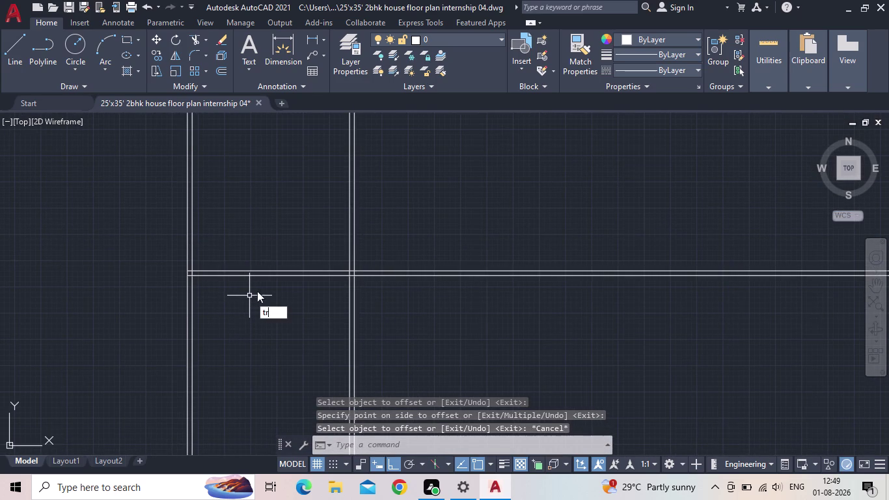
key(space)
click(425, 218)
click(165, 215)
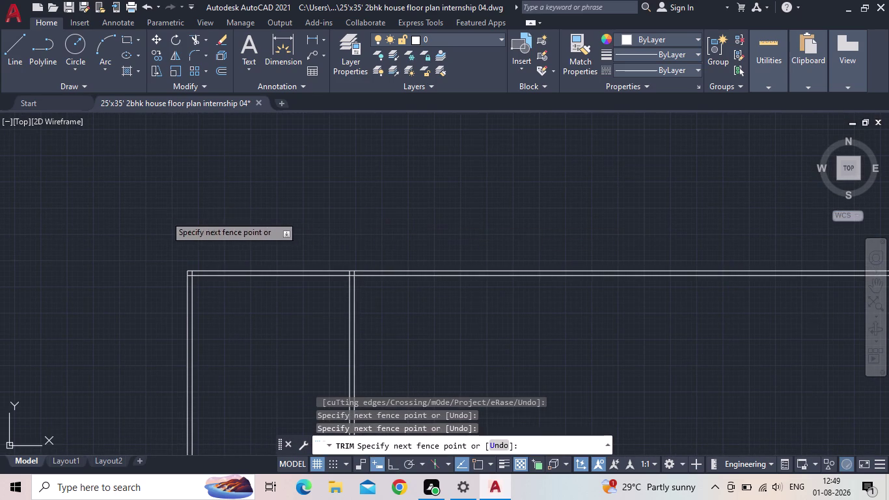
drag(500, 232, 504, 262)
click(511, 298)
scroll(down, 3)
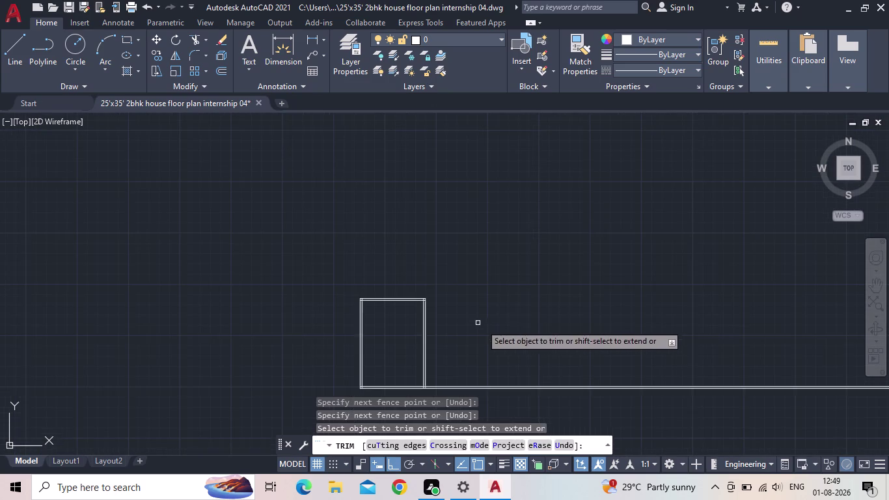
middle_drag(484, 333, 445, 243)
drag(460, 265, 471, 298)
click(475, 345)
key(Escape)
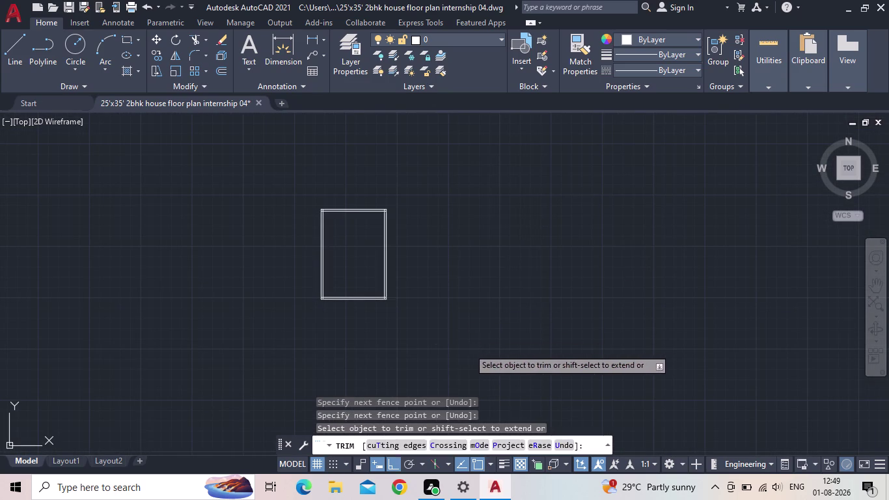
Check the trimmed corners, recentre the wall rectangle and open the layer settings.
scroll(up, 3)
middle_drag(324, 229, 323, 375)
scroll(down, 3)
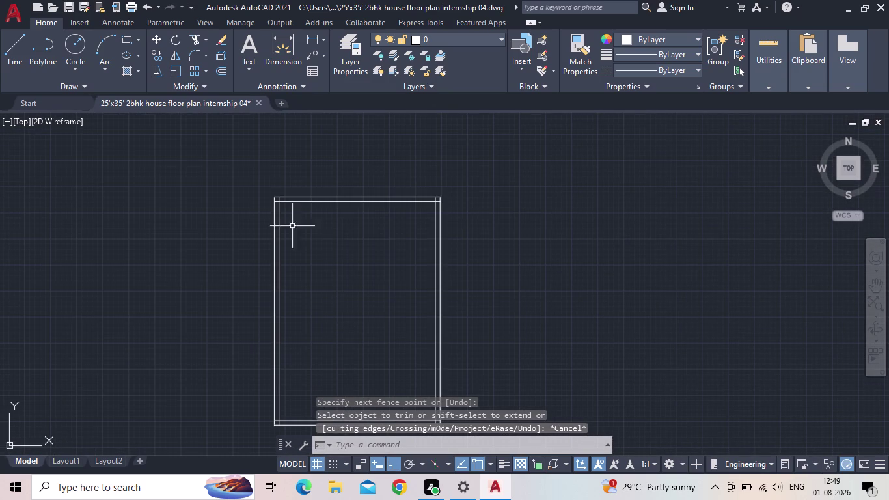
scroll(up, 3)
scroll(up, 3)
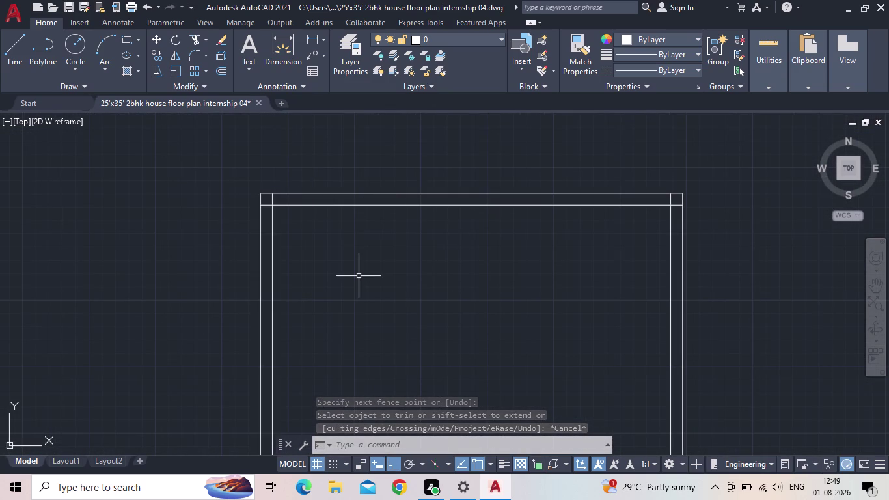
key(t)
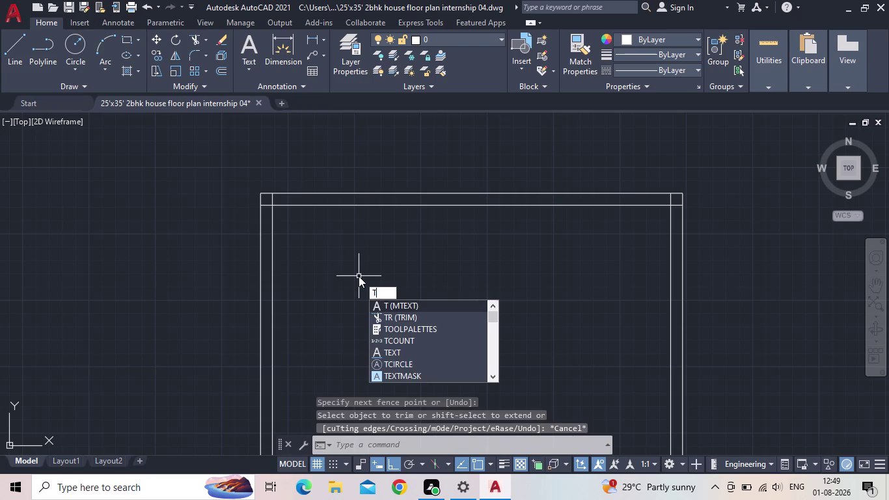
key(Escape)
scroll(down, 3)
middle_drag(357, 279, 296, 207)
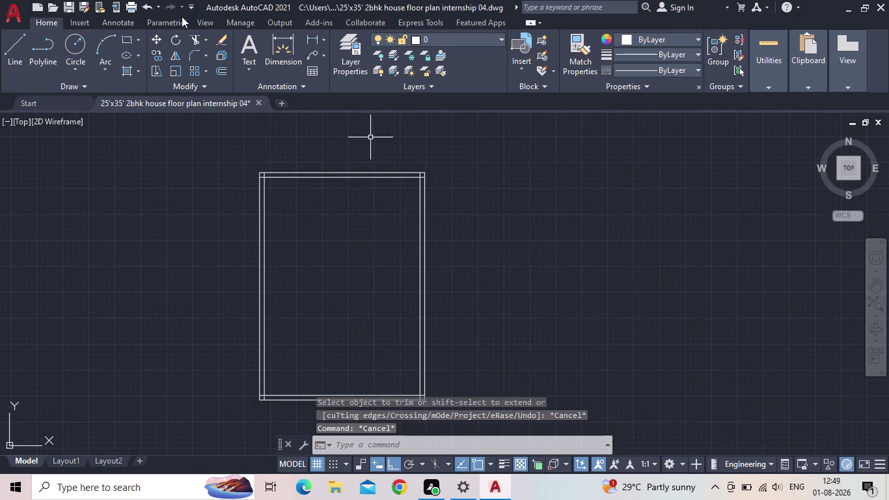
click(339, 62)
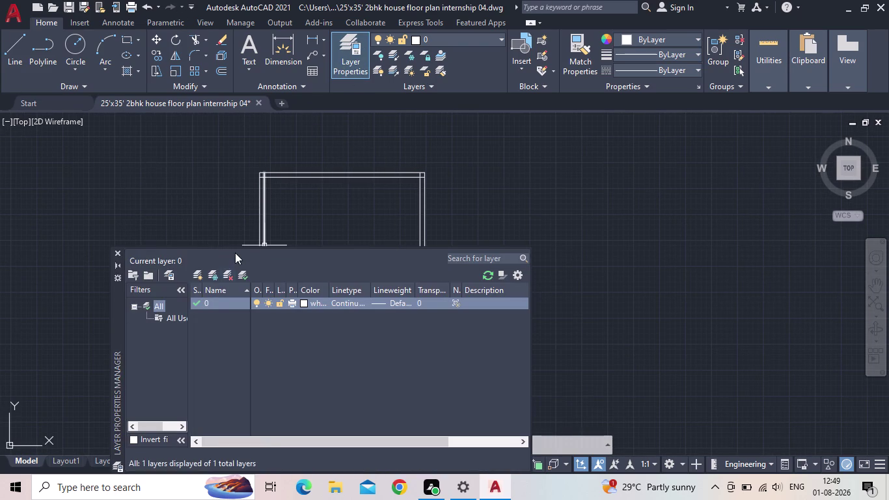
Create new layers named floor, window and door.
drag(235, 252, 214, 186)
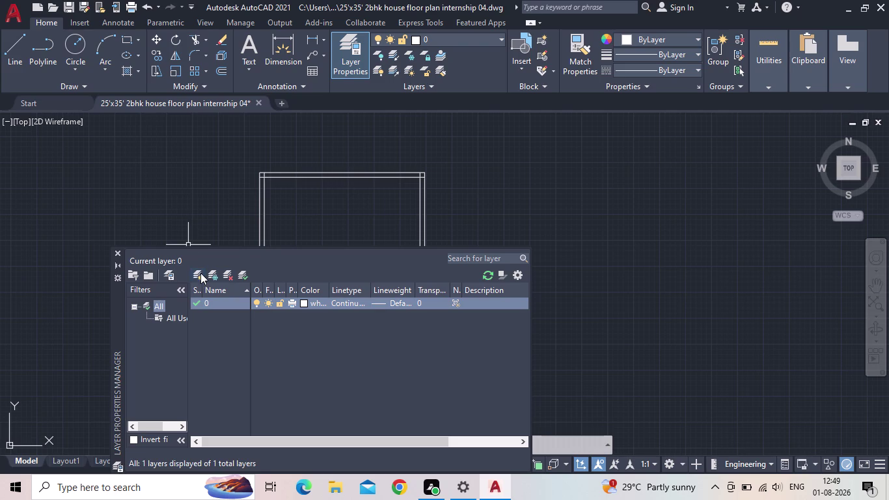
click(200, 273)
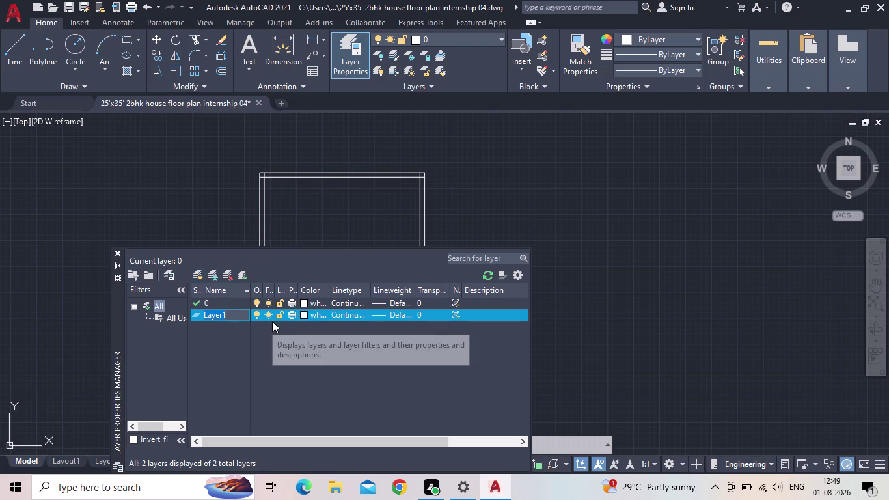
text(flor)
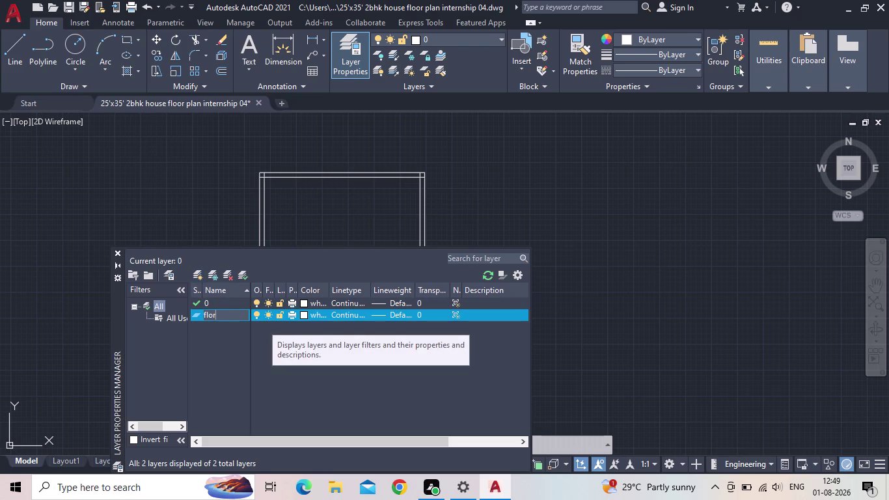
key(BackSpace)
text(o)
text(r)
key(Return)
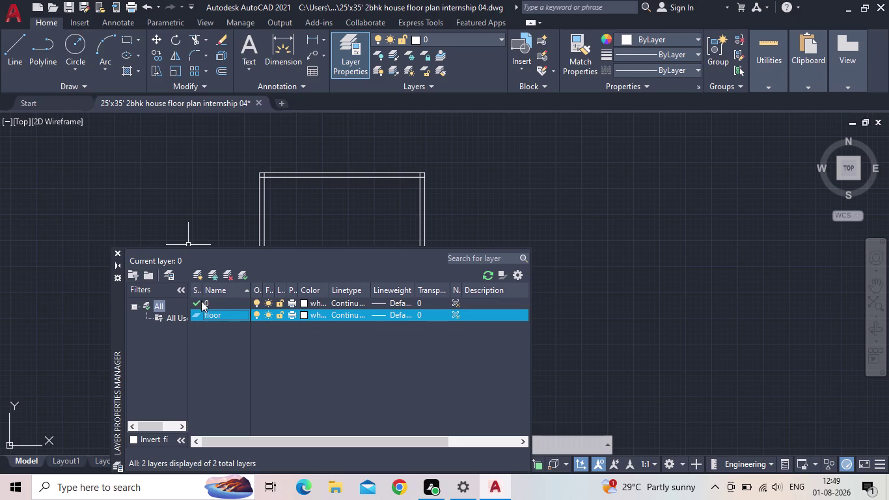
click(195, 275)
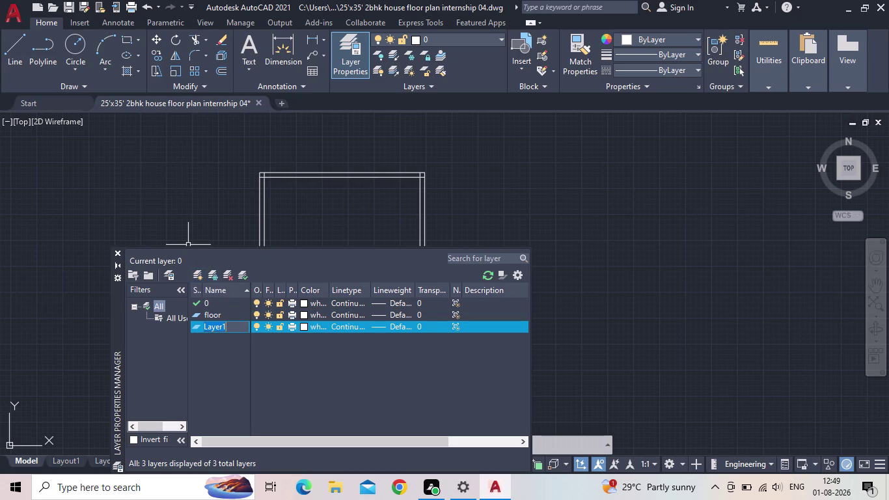
text(window)
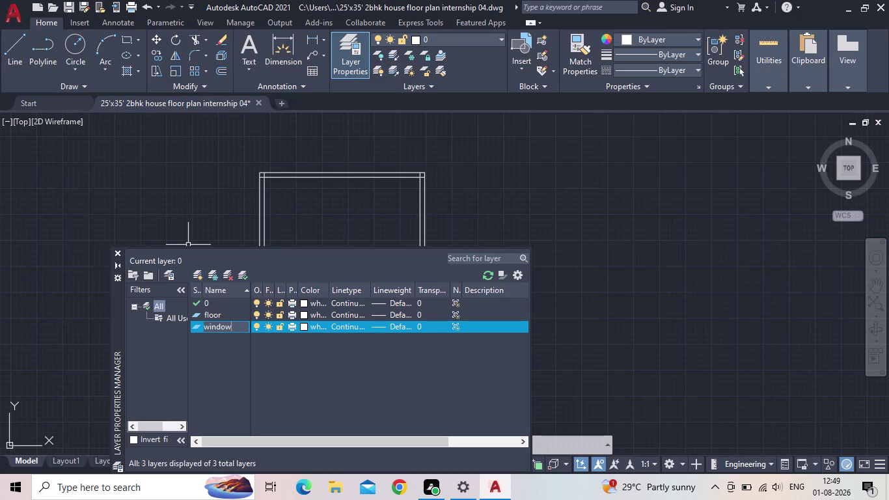
key(Return)
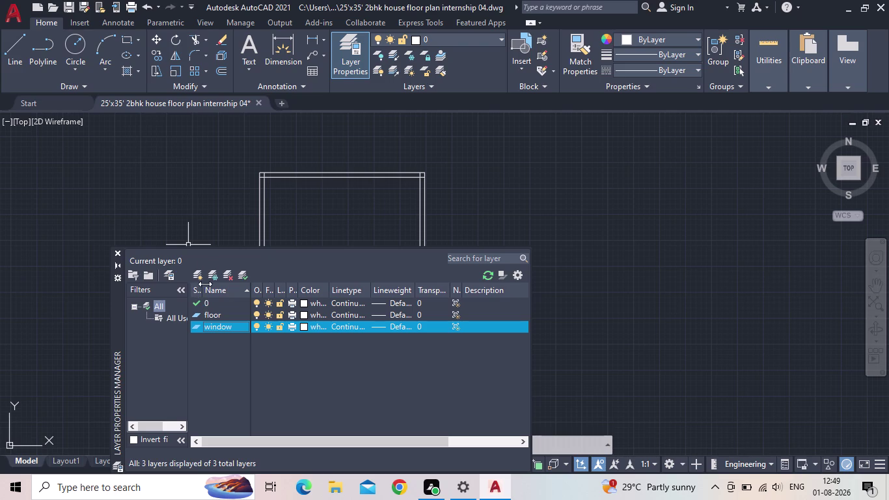
click(196, 277)
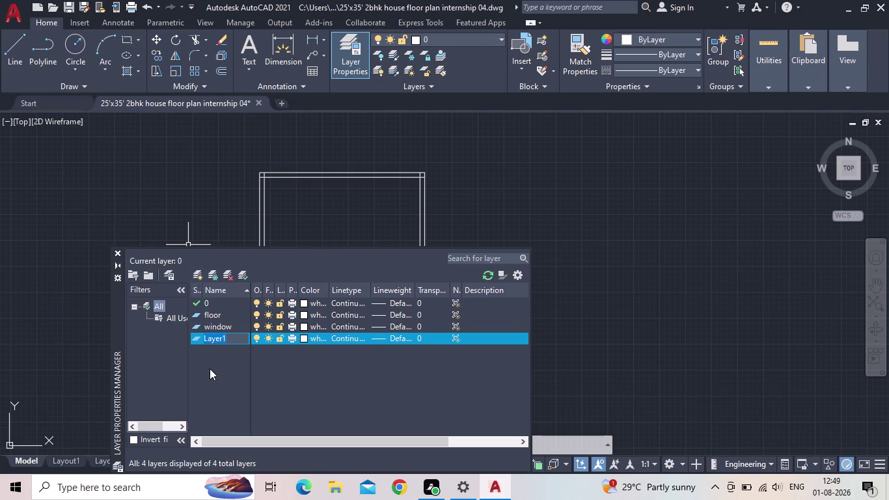
text(door)
key(Return)
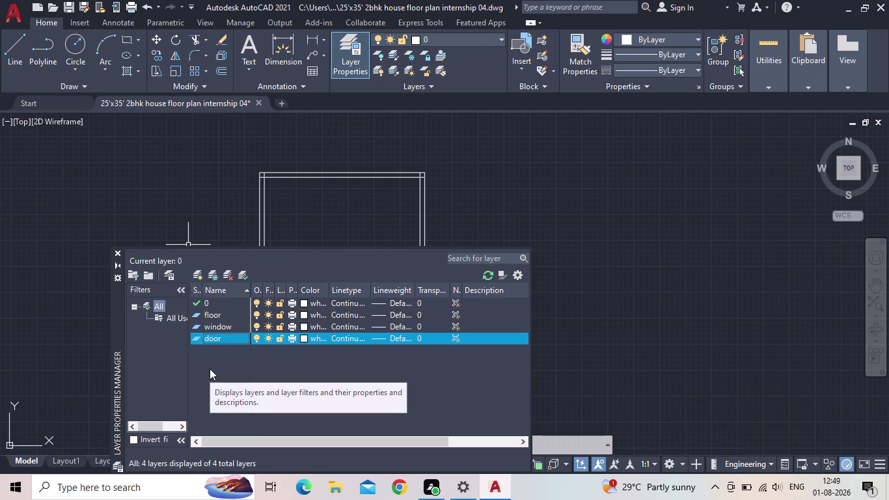
Add layers named stair and furnitures.
click(195, 274)
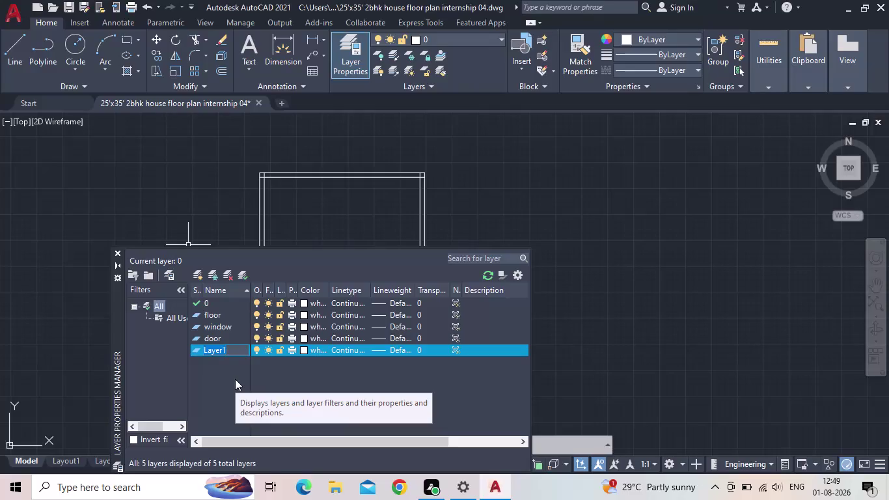
text(stair)
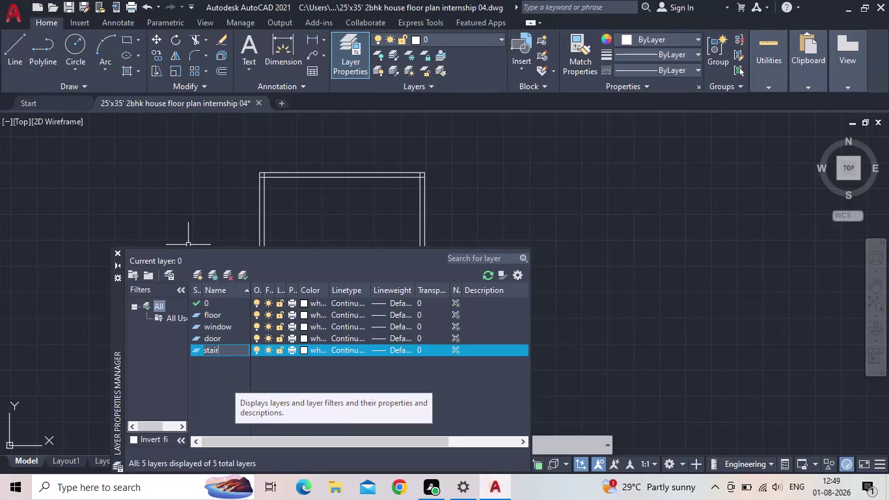
key(Return)
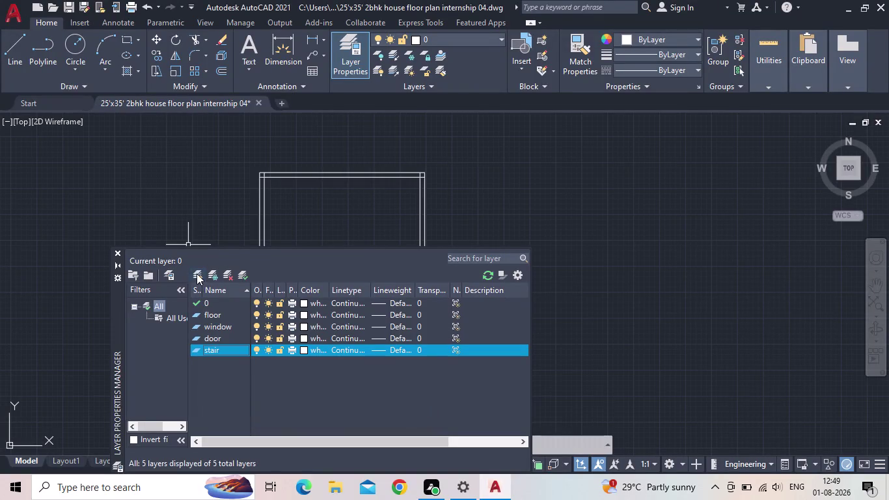
click(196, 273)
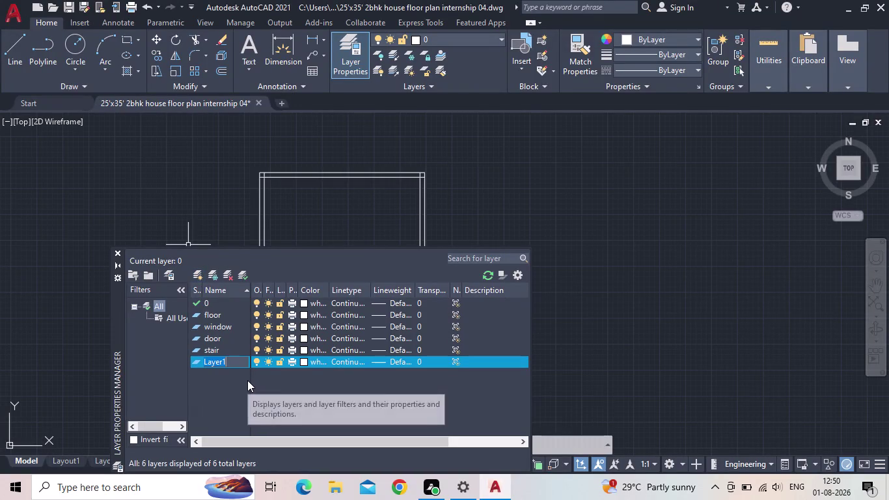
key(f)
text(ur)
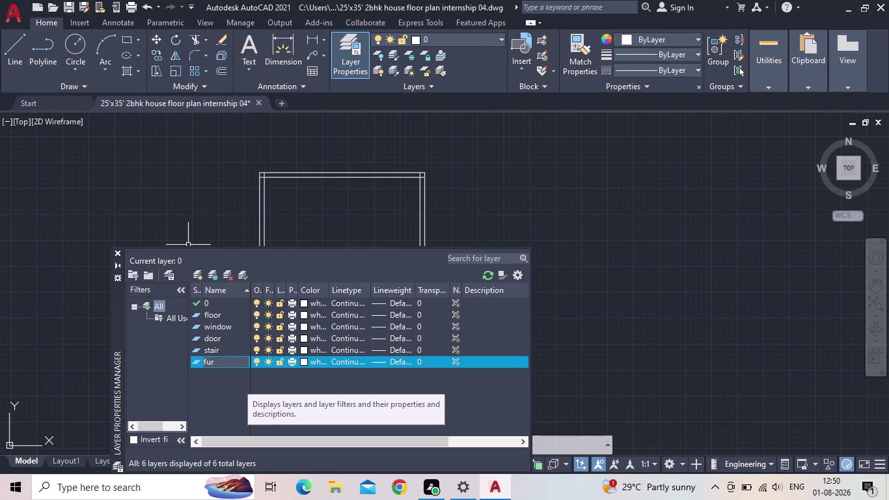
text(niture)
text(s)
key(Return)
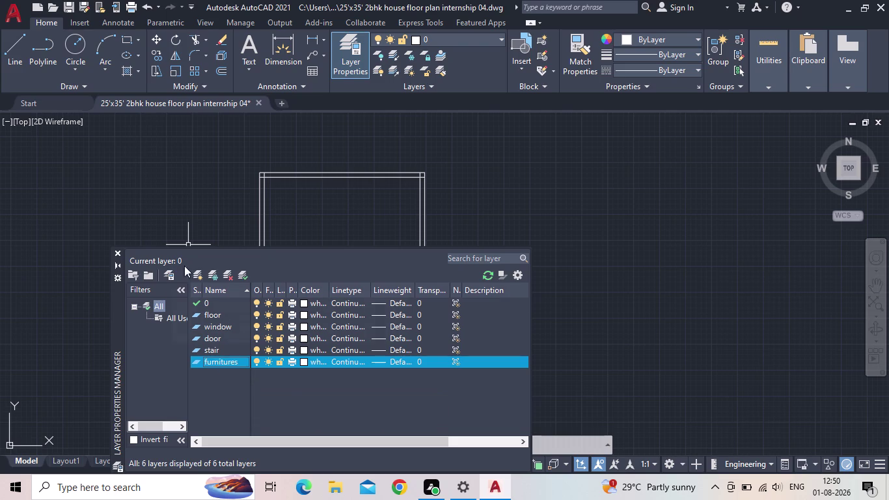
Add another new layer and name it car.
click(197, 280)
middle_drag(287, 429, 291, 386)
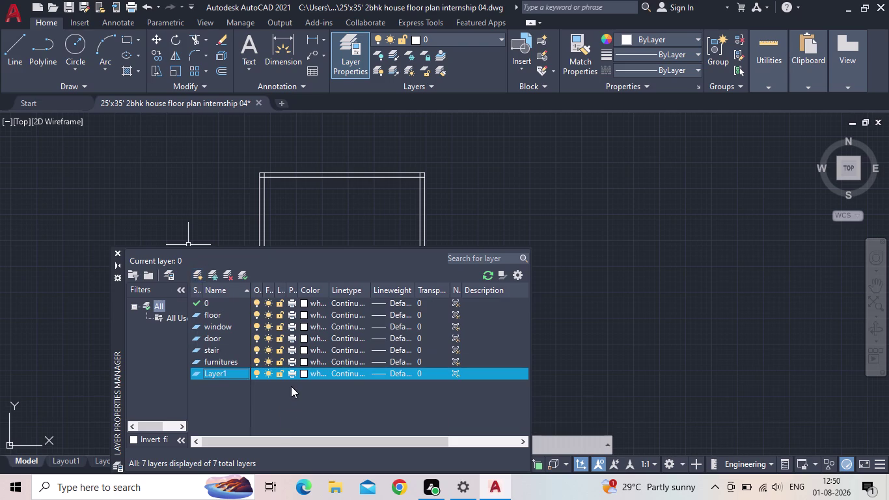
drag(309, 256, 318, 197)
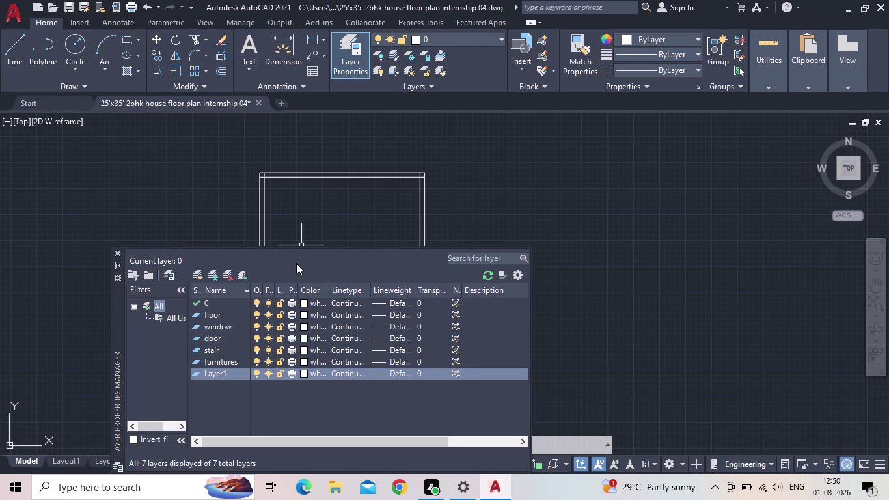
drag(296, 263, 306, 235)
triple_click(228, 375)
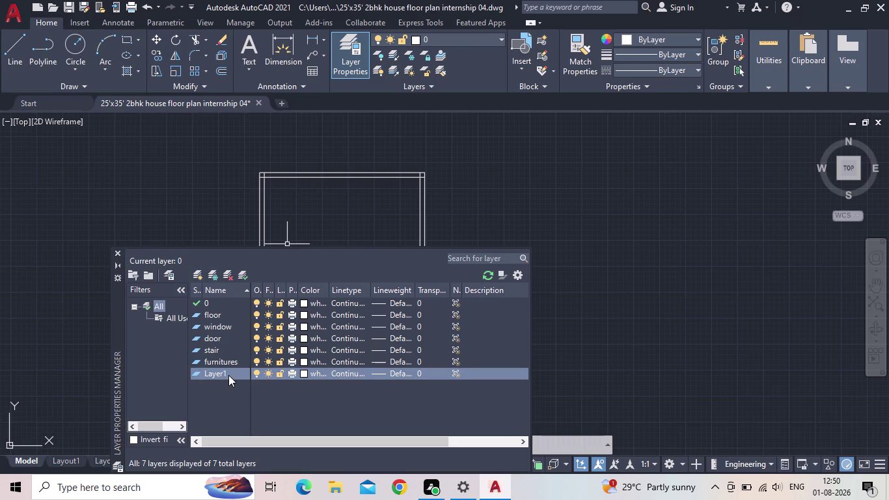
double_click(236, 372)
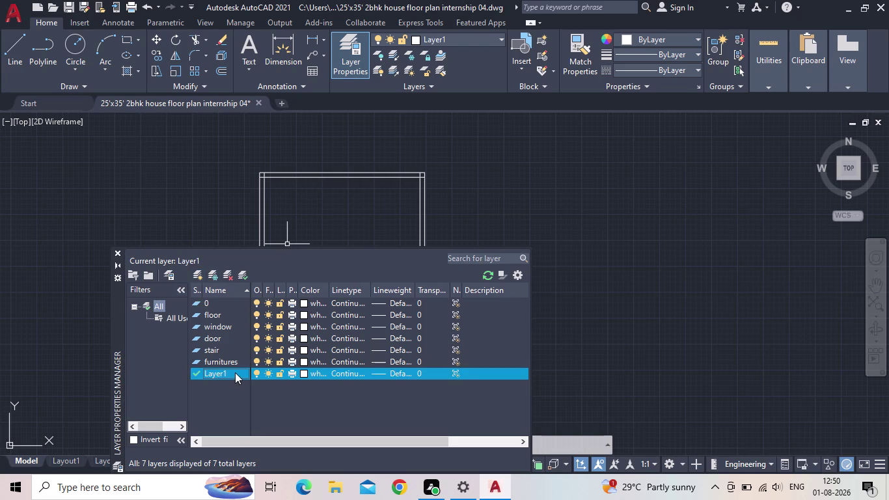
double_click(235, 373)
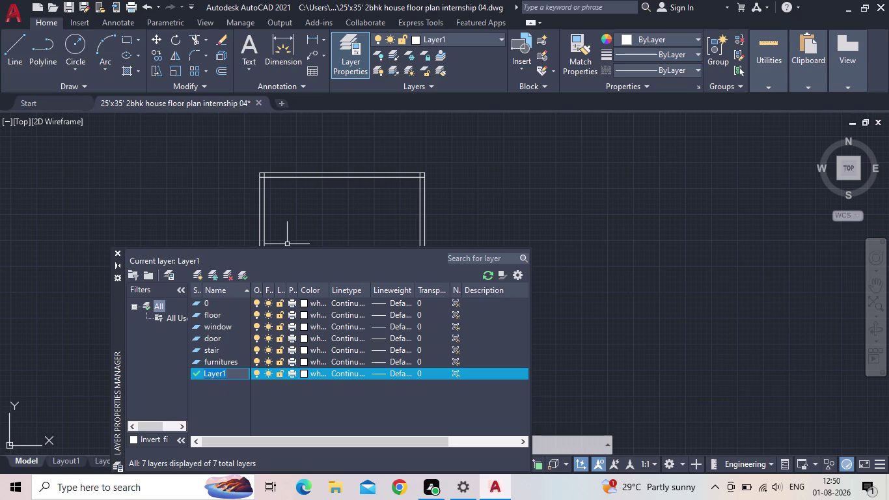
text(car)
key(Return)
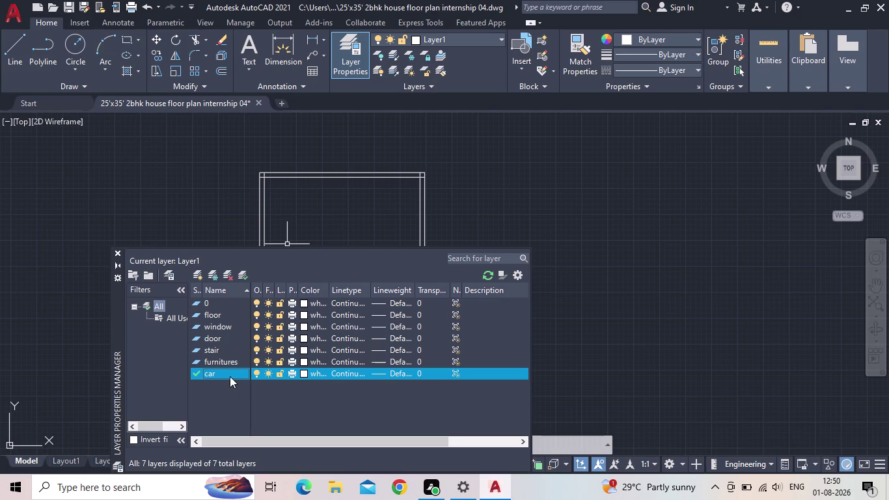
Add the dim and text layers, then make floor the current layer.
click(196, 275)
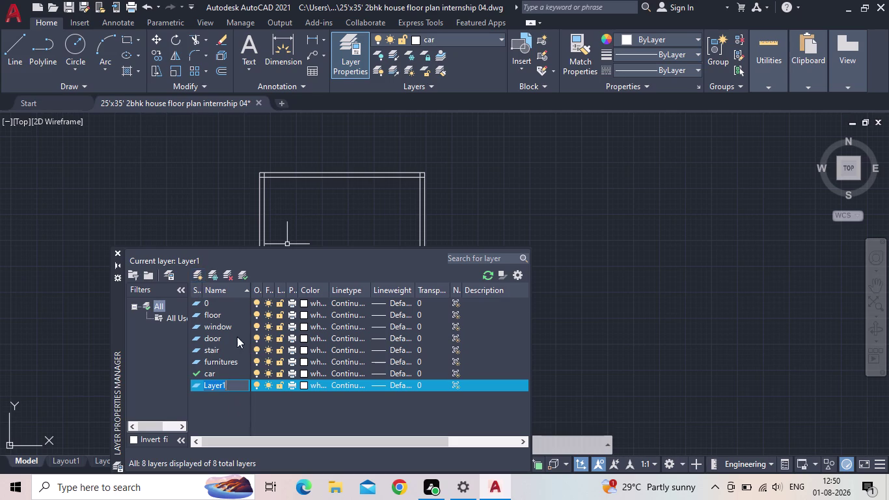
text(dim)
key(Return)
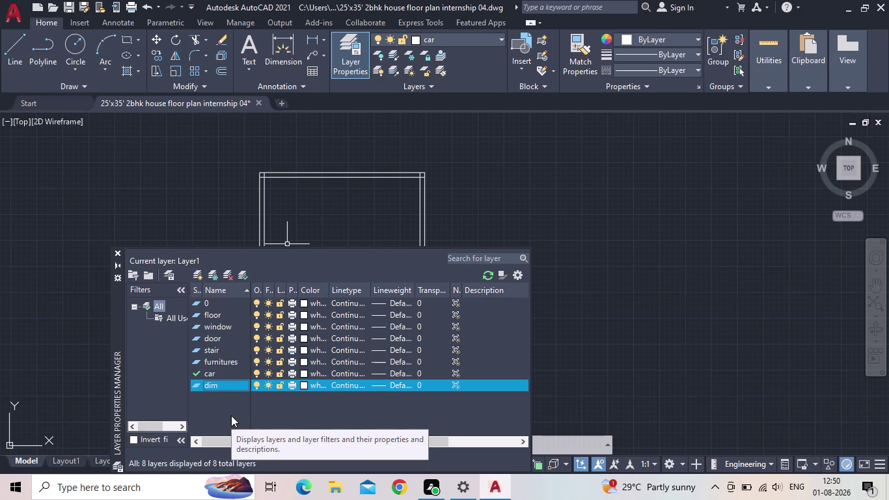
click(199, 275)
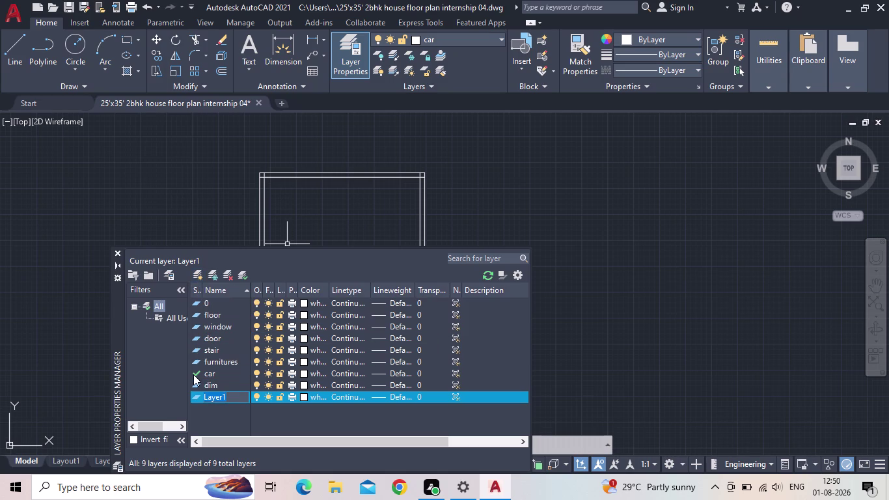
text(text)
key(Return)
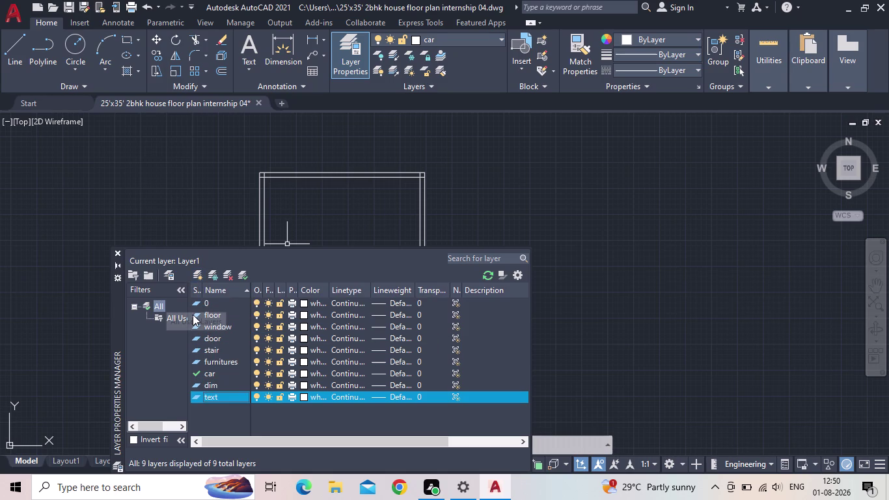
double_click(193, 314)
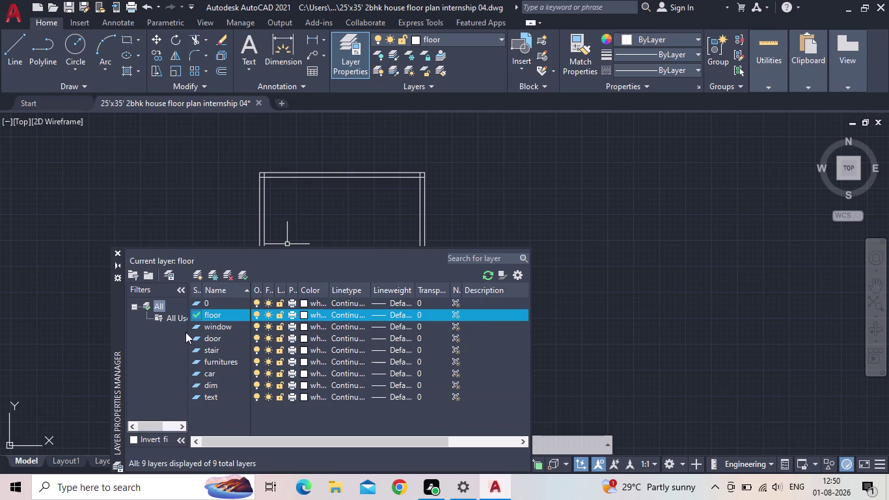
Colour the window layer red and the door layer green.
click(199, 326)
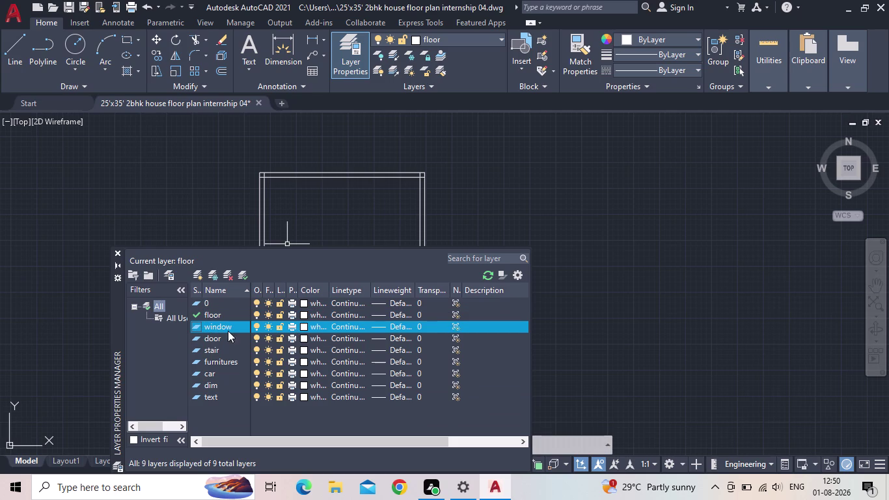
click(306, 328)
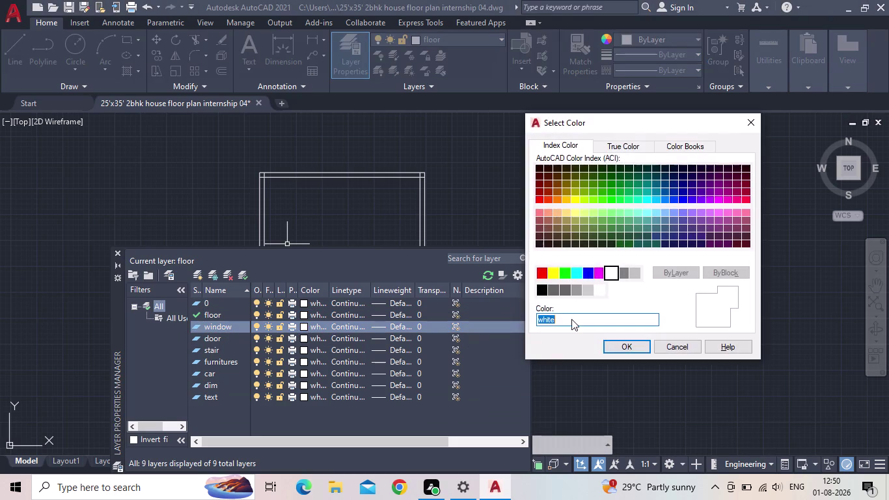
click(535, 271)
click(600, 342)
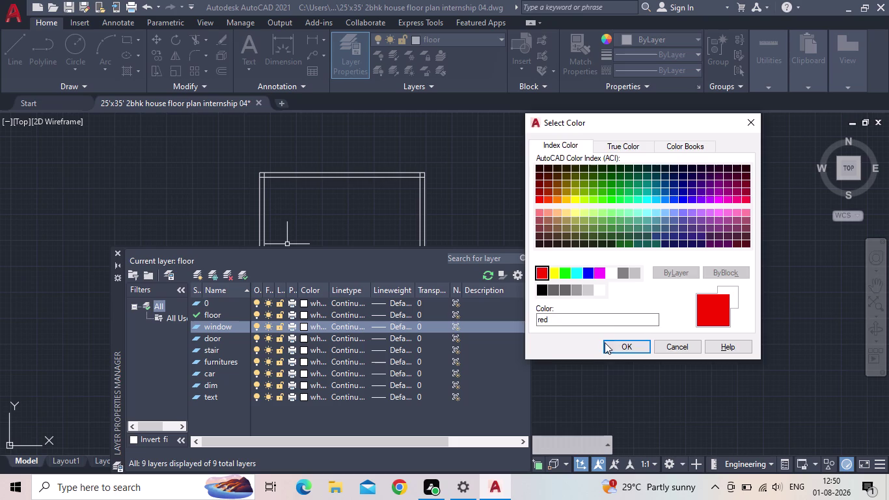
click(611, 344)
click(306, 337)
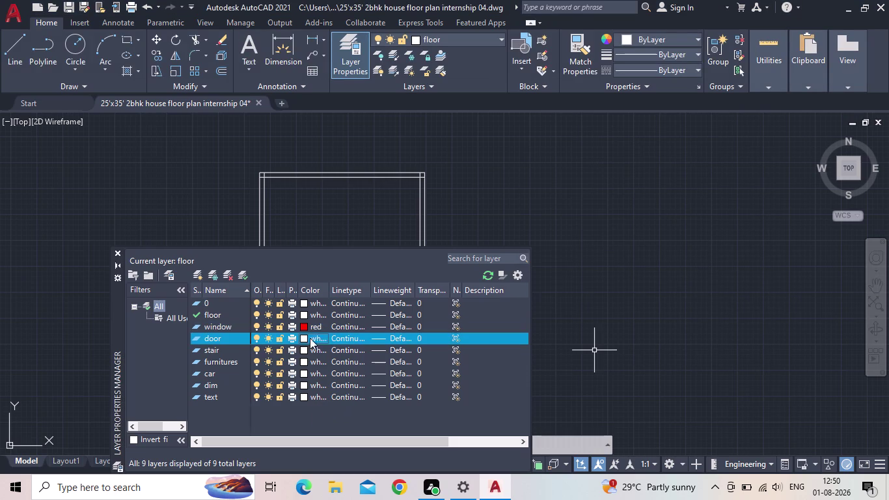
click(577, 276)
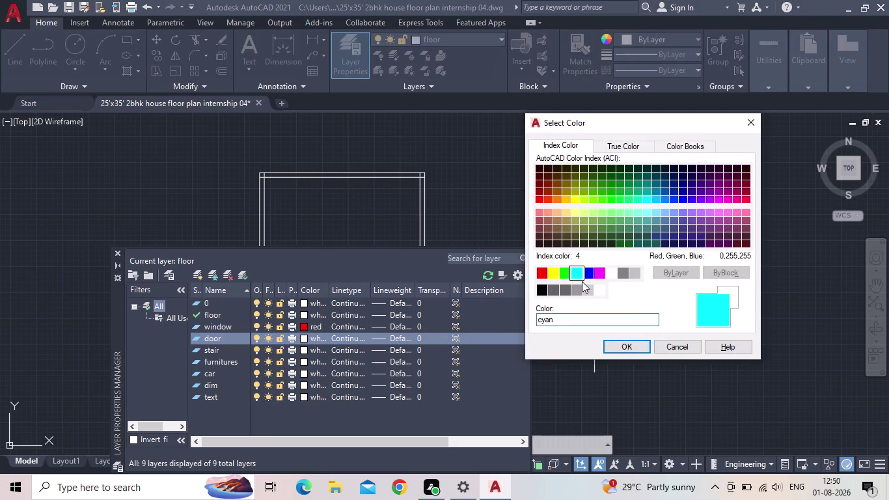
click(561, 274)
click(614, 344)
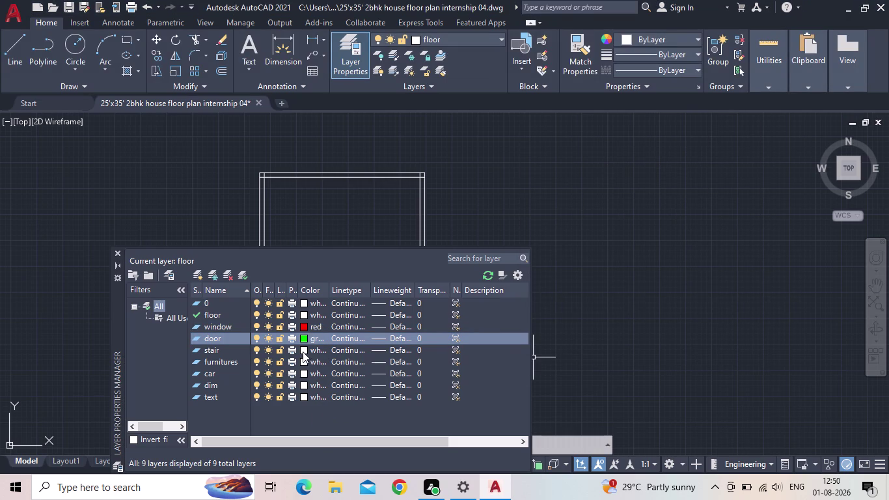
Colour the stair layer yellow and the furnitures layer cyan.
click(303, 351)
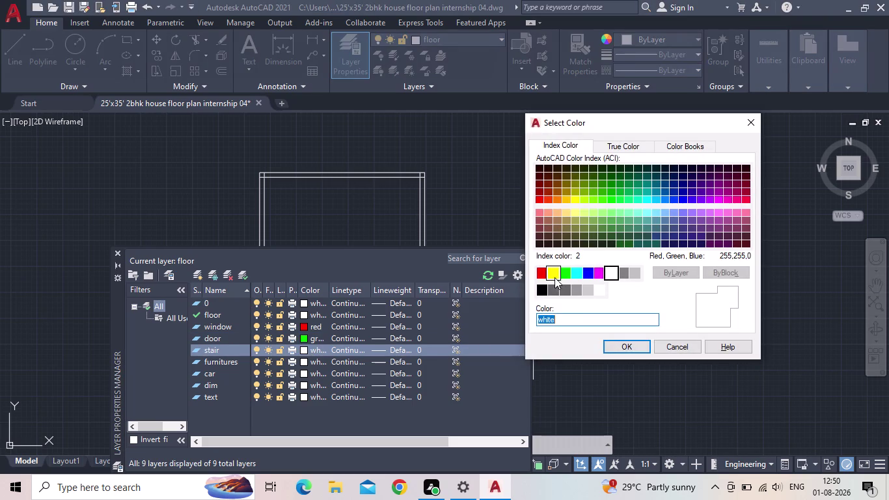
click(554, 277)
click(606, 348)
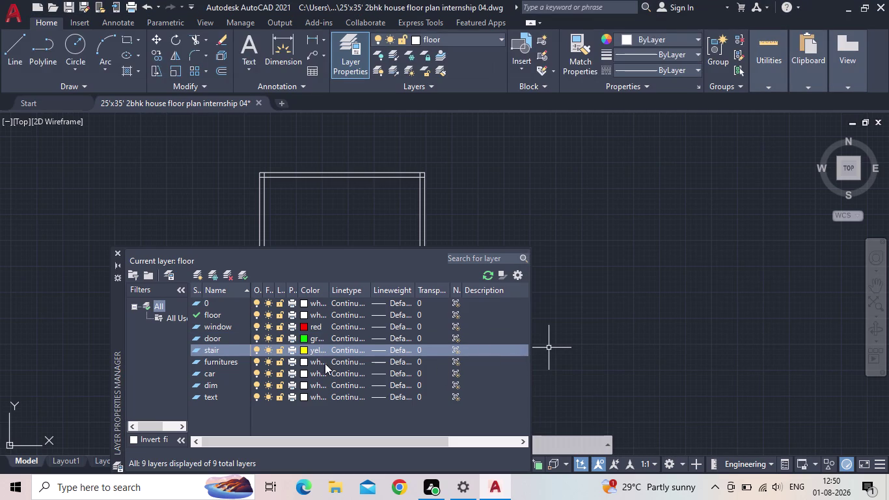
click(304, 362)
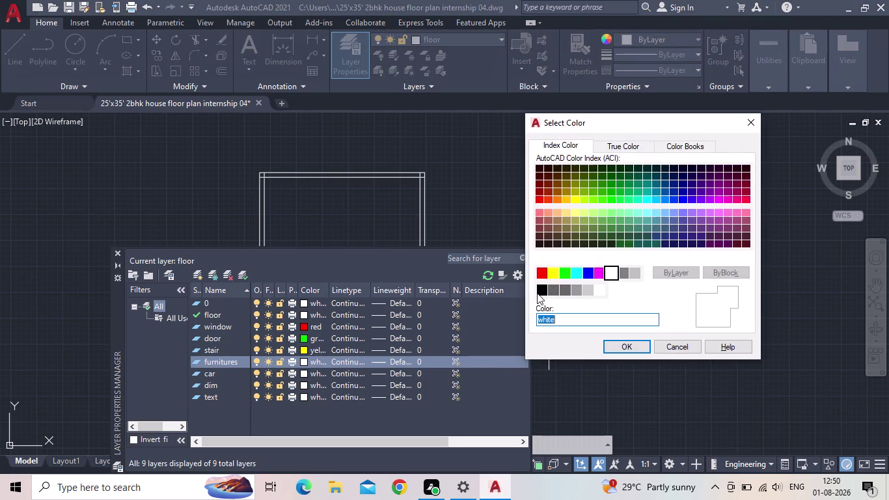
click(572, 273)
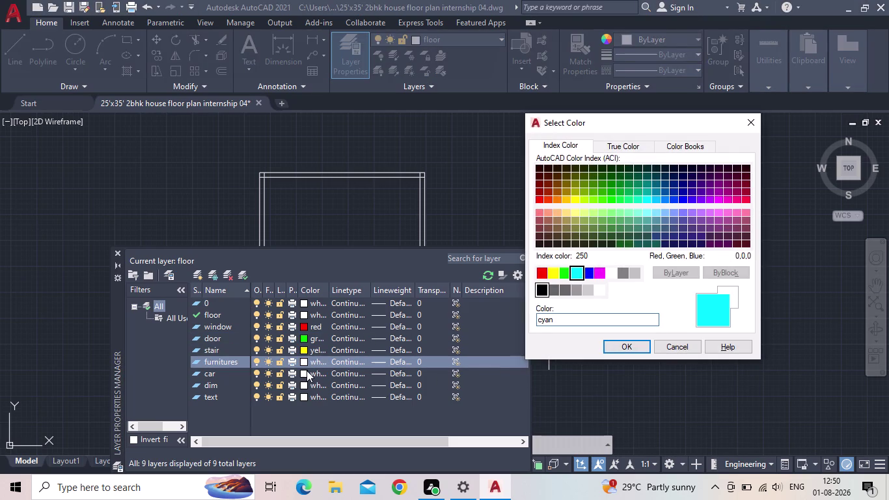
click(630, 338)
click(633, 351)
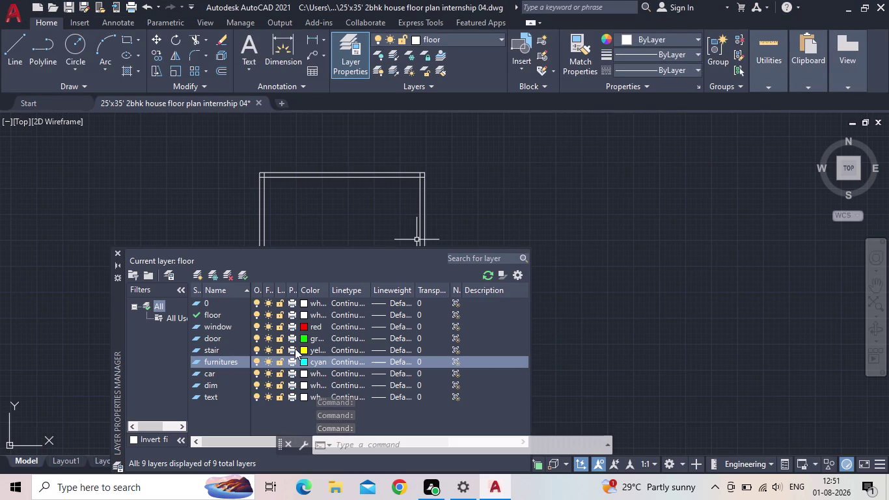
Set the car layer to colour 20 and the dim layer to magenta.
click(304, 374)
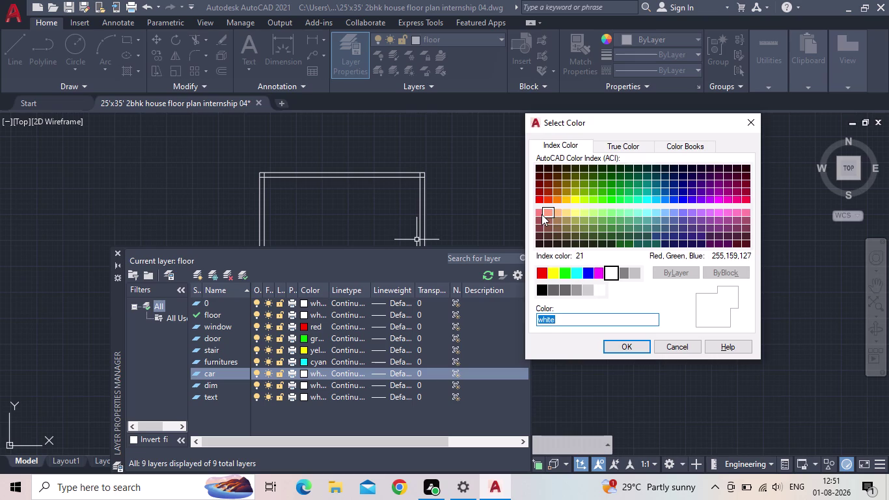
click(552, 200)
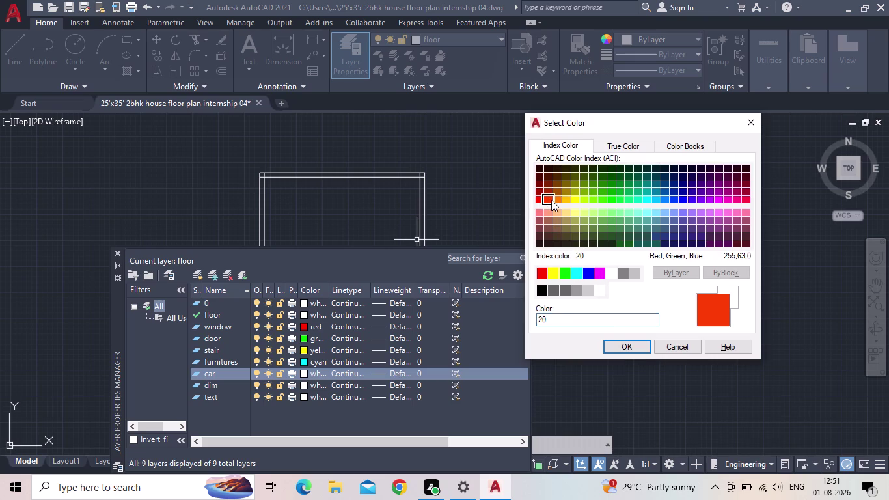
click(620, 347)
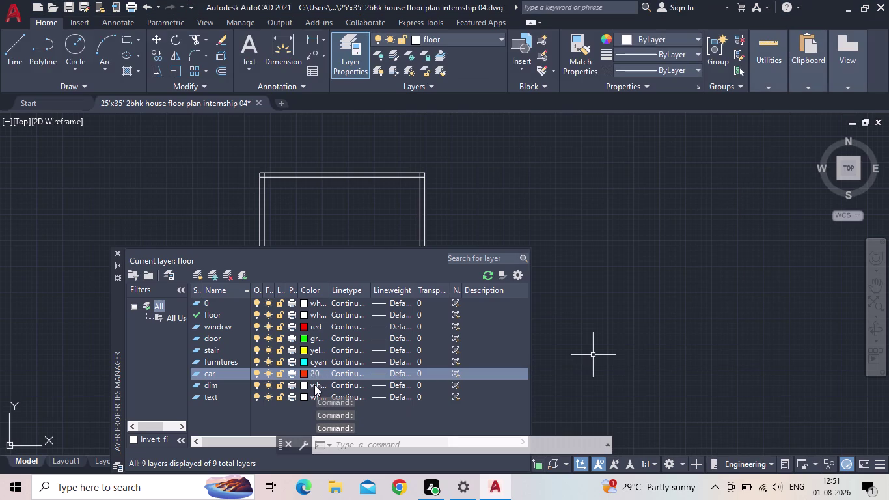
click(302, 384)
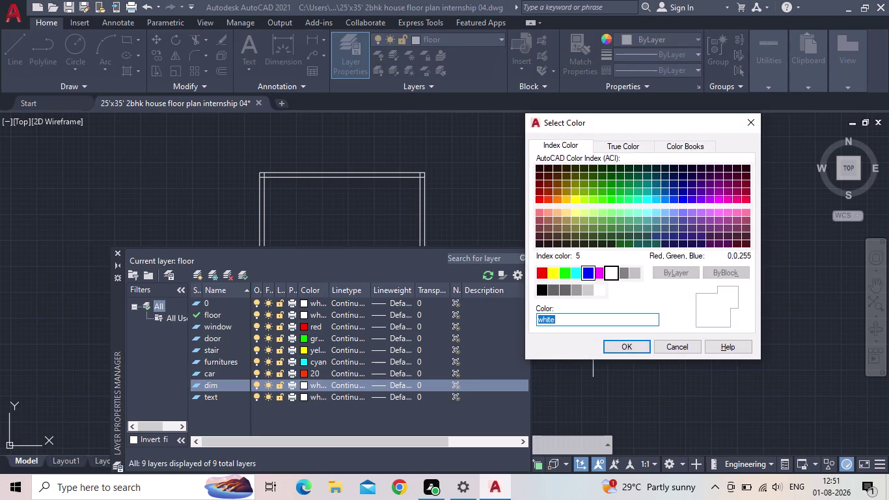
click(596, 271)
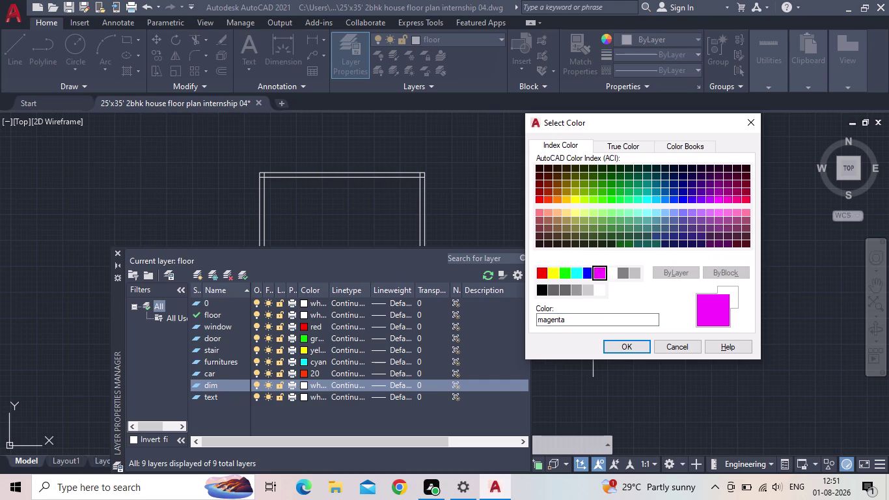
click(618, 347)
Set the text layer to colour 241 and close the Layer Properties Manager.
click(302, 397)
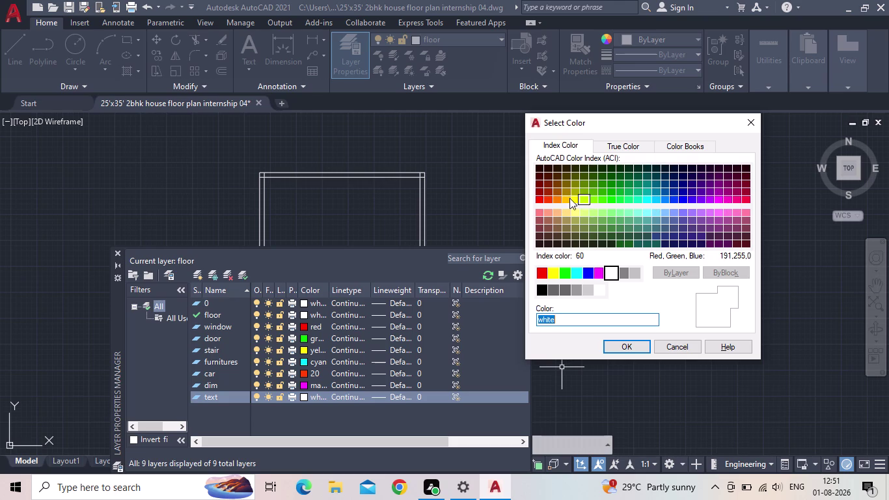
click(749, 212)
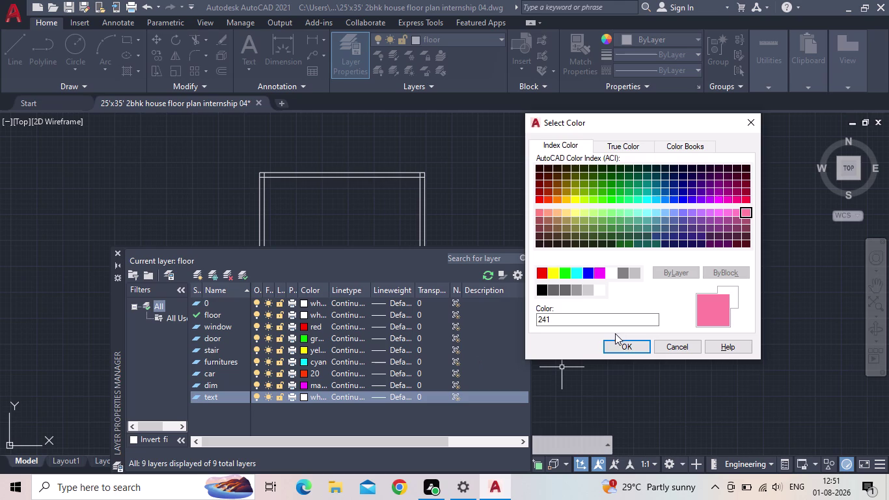
click(617, 343)
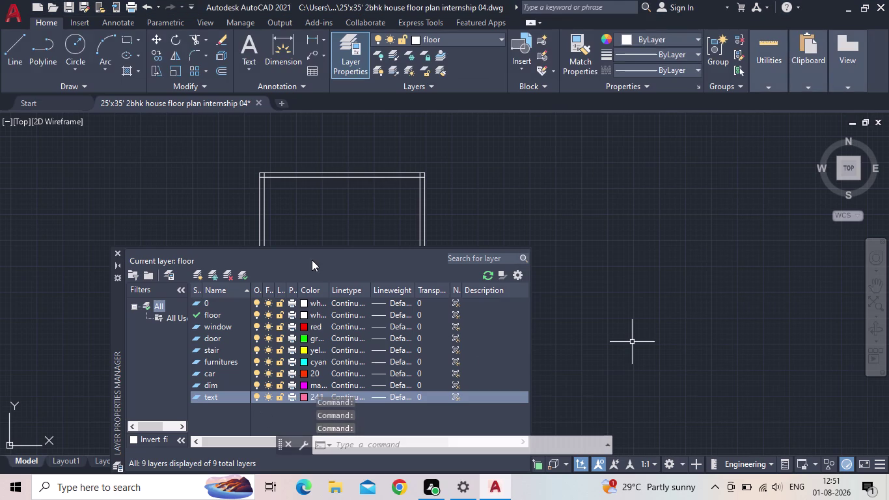
click(115, 252)
middle_drag(203, 249, 210, 245)
Window-select the double-line wall rectangle and dismiss the colour chooser without changes.
scroll(down, 3)
drag(352, 346, 324, 324)
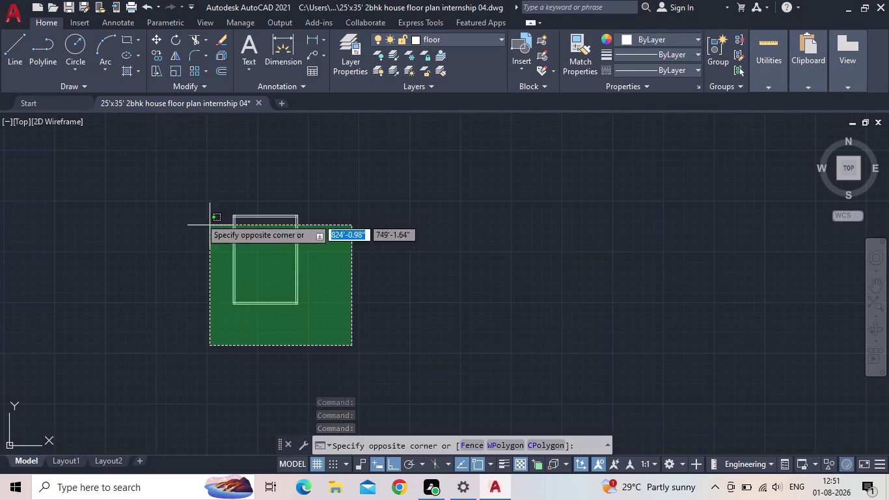
click(173, 192)
click(440, 35)
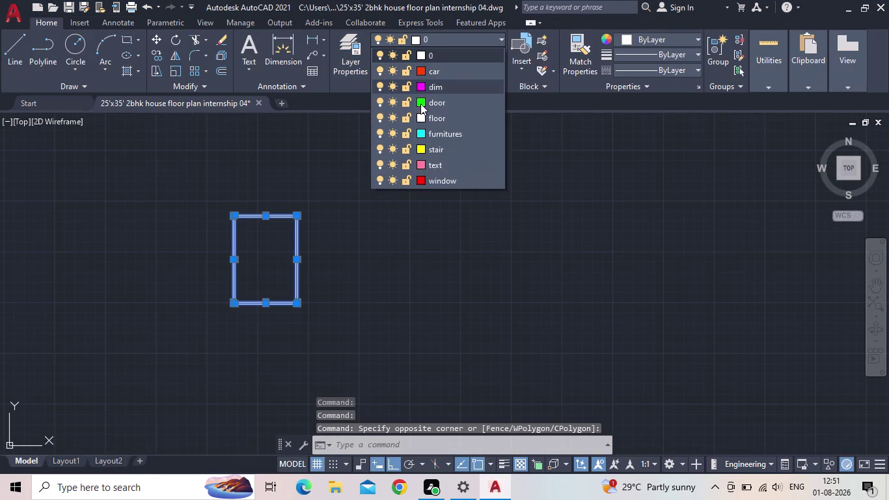
click(424, 119)
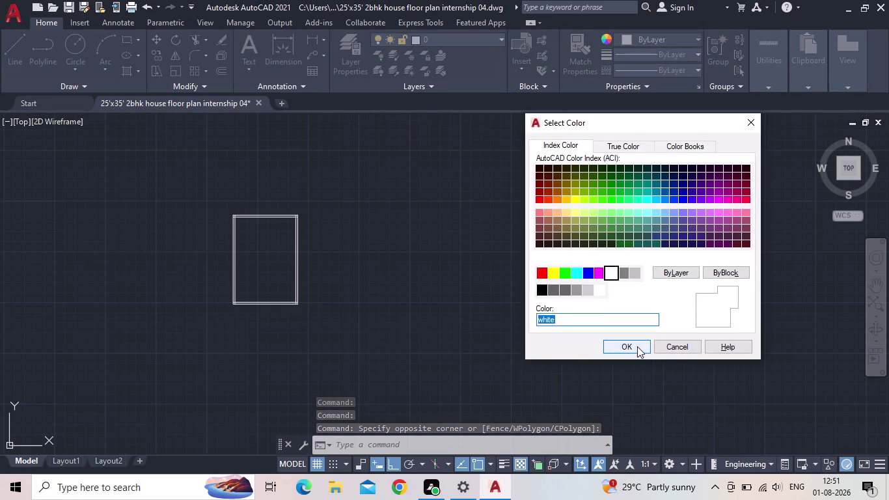
click(637, 346)
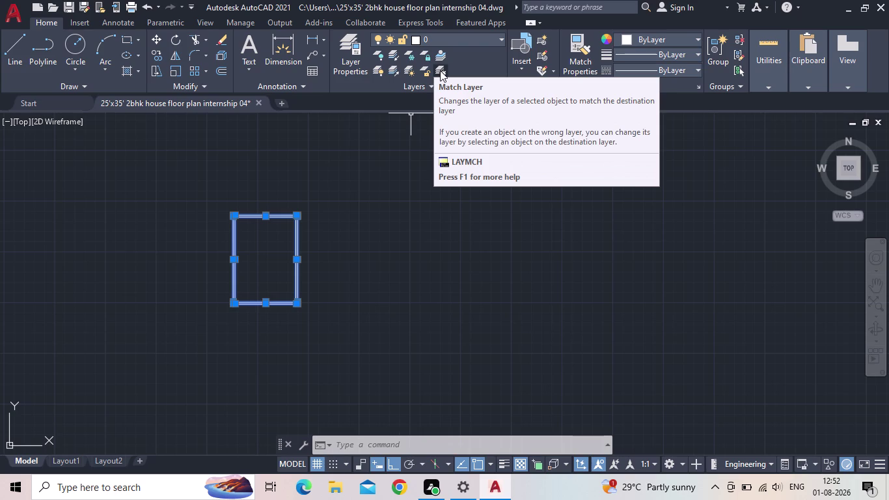
Assign the wall rectangle to the floor layer, then zoom and center it in view.
click(449, 36)
click(446, 122)
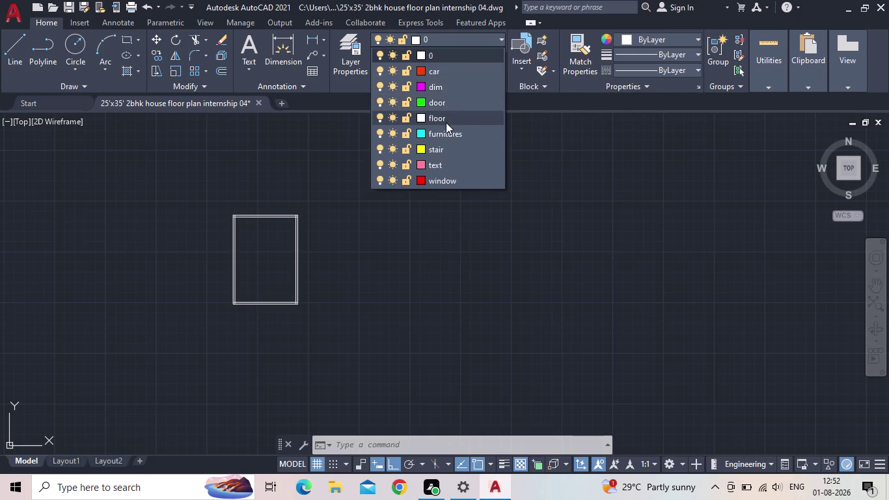
key(Escape)
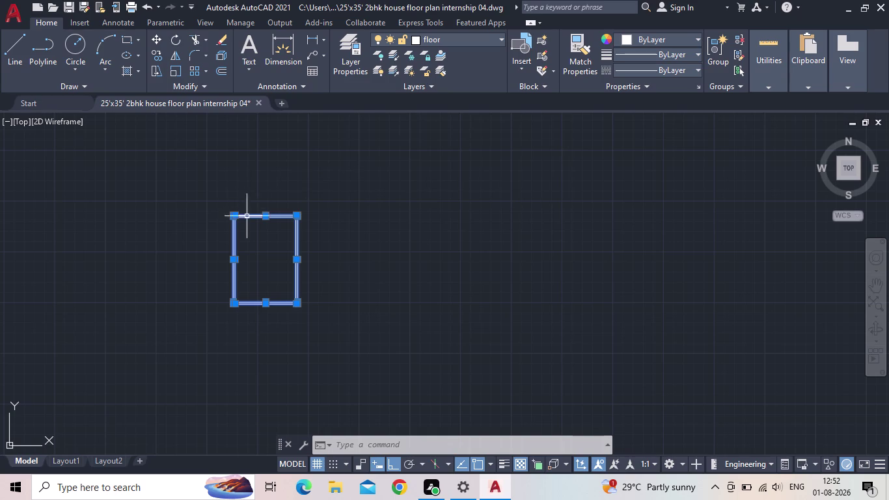
scroll(up, 3)
middle_drag(316, 239, 343, 199)
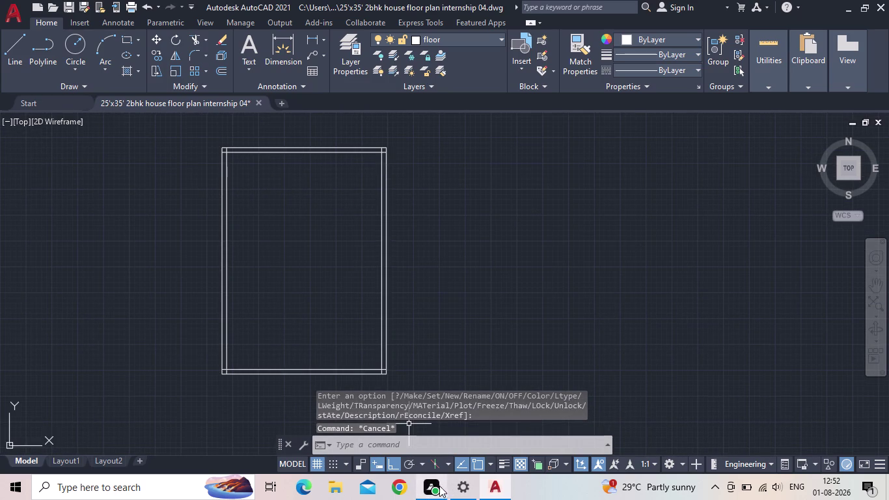